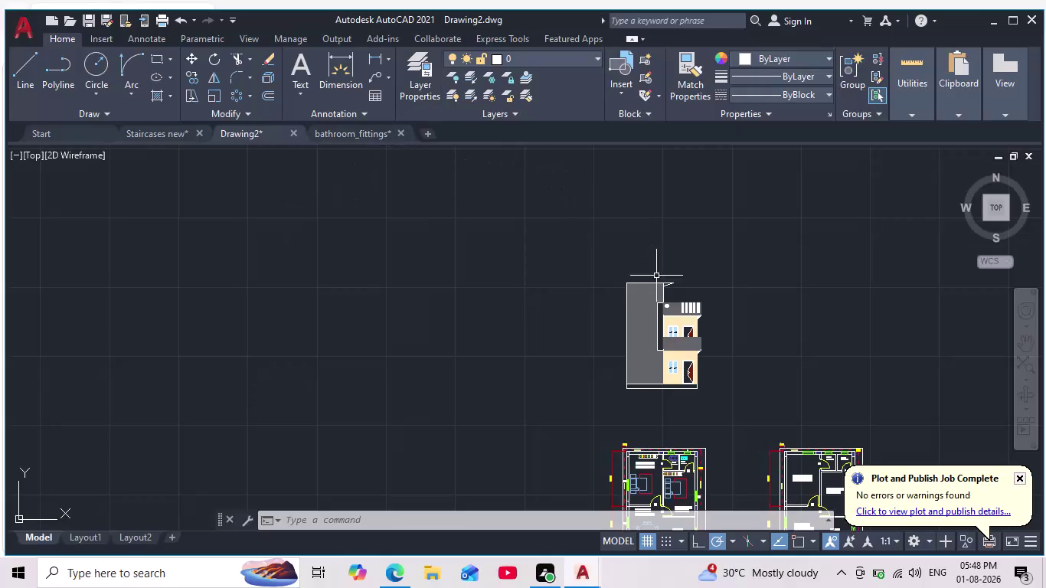
Centre the house elevation and start a hatch with its colour set to ByLayer.
scroll(down, 3)
scroll(up, 3)
middle_drag(682, 339, 695, 346)
scroll(down, 3)
scroll(up, 3)
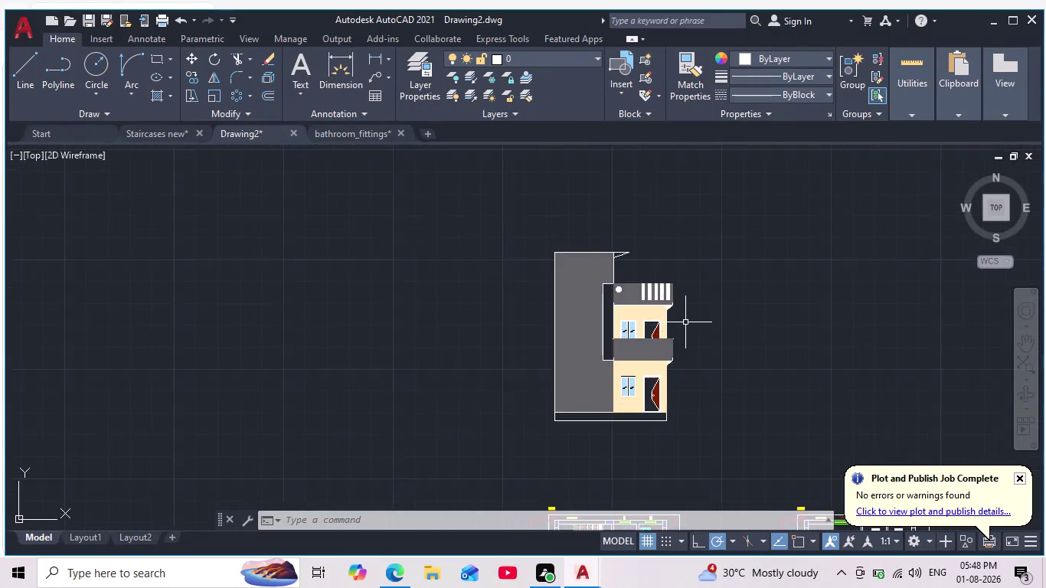
scroll(up, 3)
middle_drag(685, 321, 688, 313)
middle_drag(690, 313, 717, 310)
scroll(down, 3)
scroll(up, 3)
middle_drag(696, 301, 688, 304)
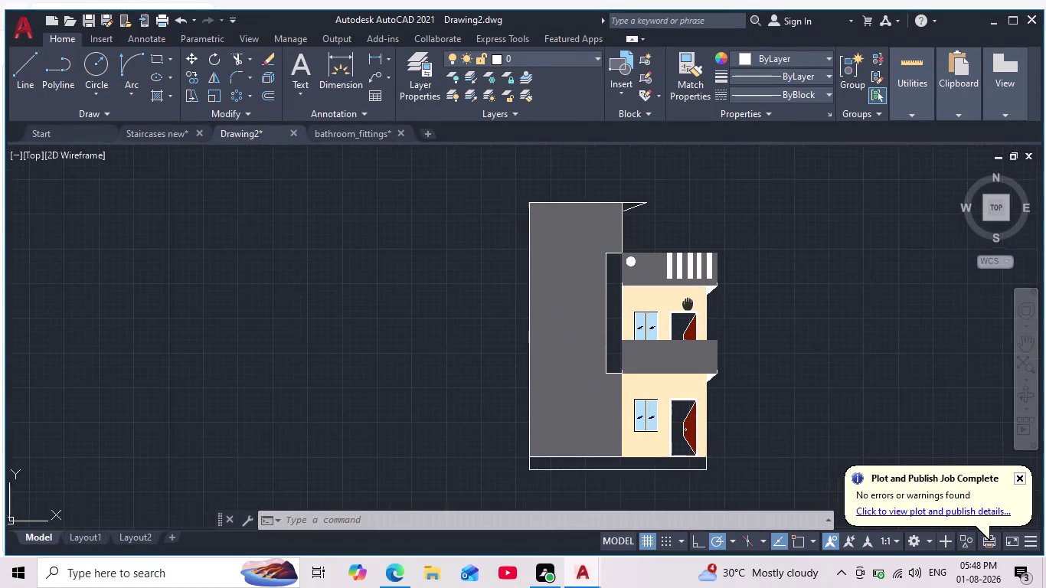
middle_drag(687, 303, 663, 316)
key(h)
key(Return)
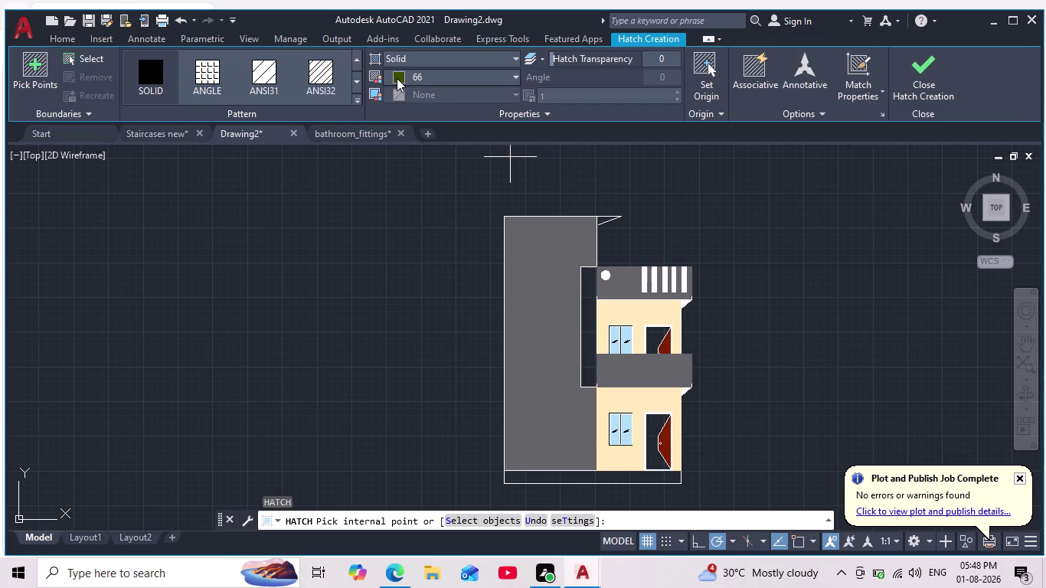
click(397, 77)
click(400, 99)
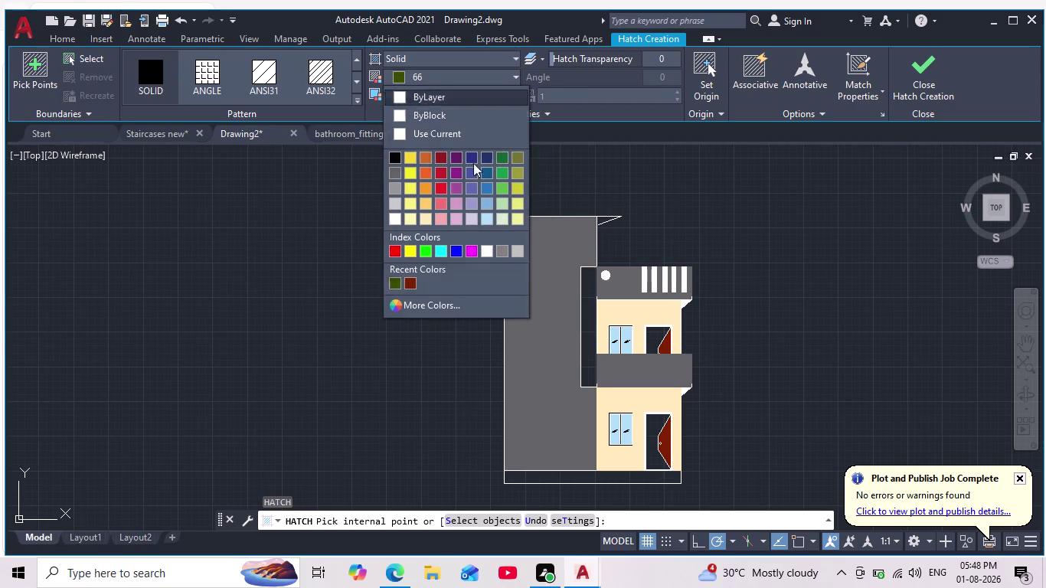
scroll(up, 3)
click(629, 233)
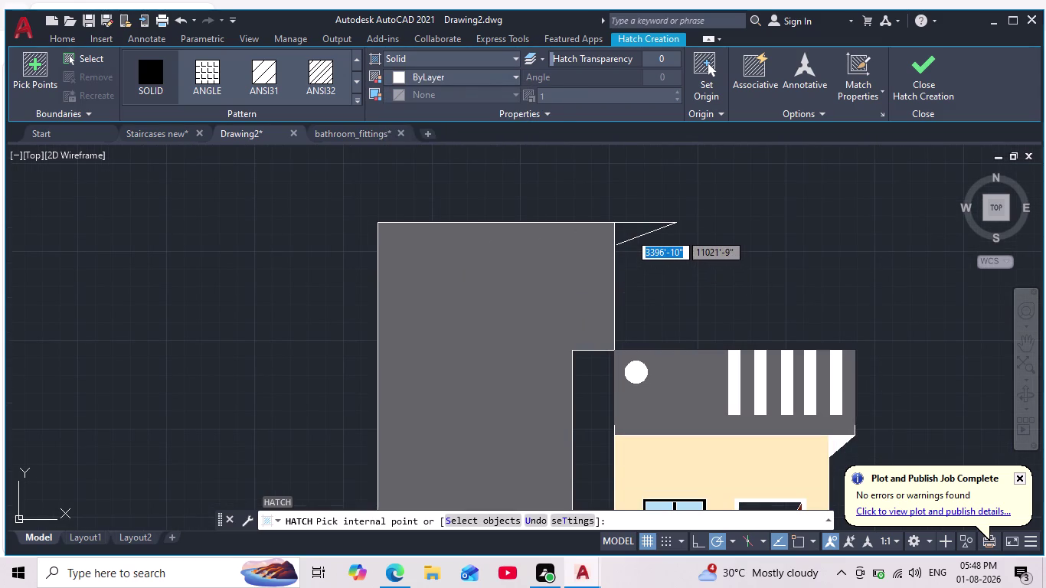
Try picking the wedge atop the wall, then dismiss the boundary error and cancel.
click(690, 166)
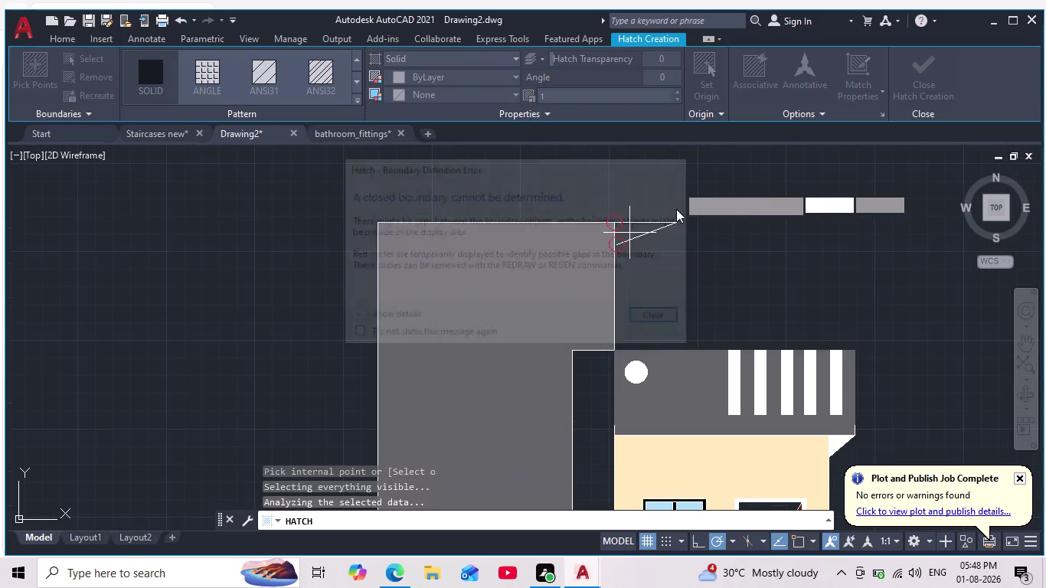
scroll(up, 3)
scroll(up, 3)
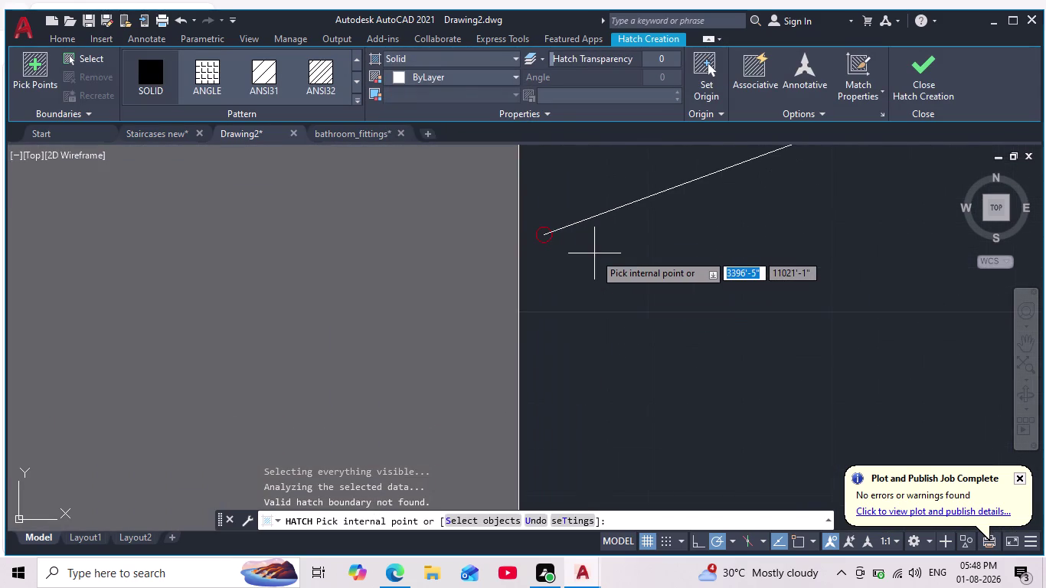
key(Escape)
key(Escape)
key(Escape)
key(Escape)
key(Return)
key(Escape)
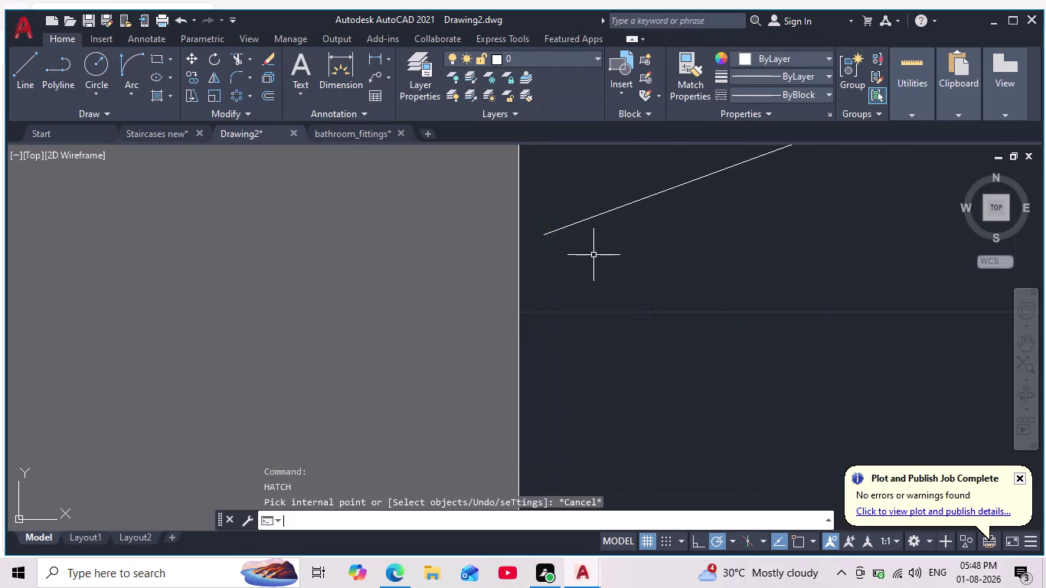
key(Escape)
key(Escape)
key(Escape)
Start EXTEND on the sloped line, then cancel it.
text(ex)
key(Return)
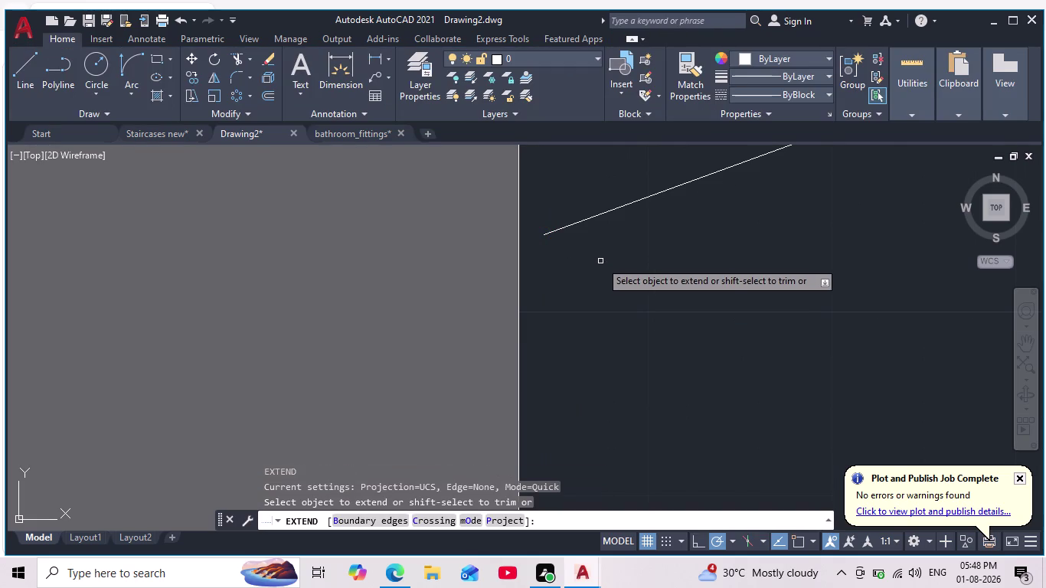
click(557, 231)
scroll(down, 3)
key(Escape)
key(Escape)
key(Escape)
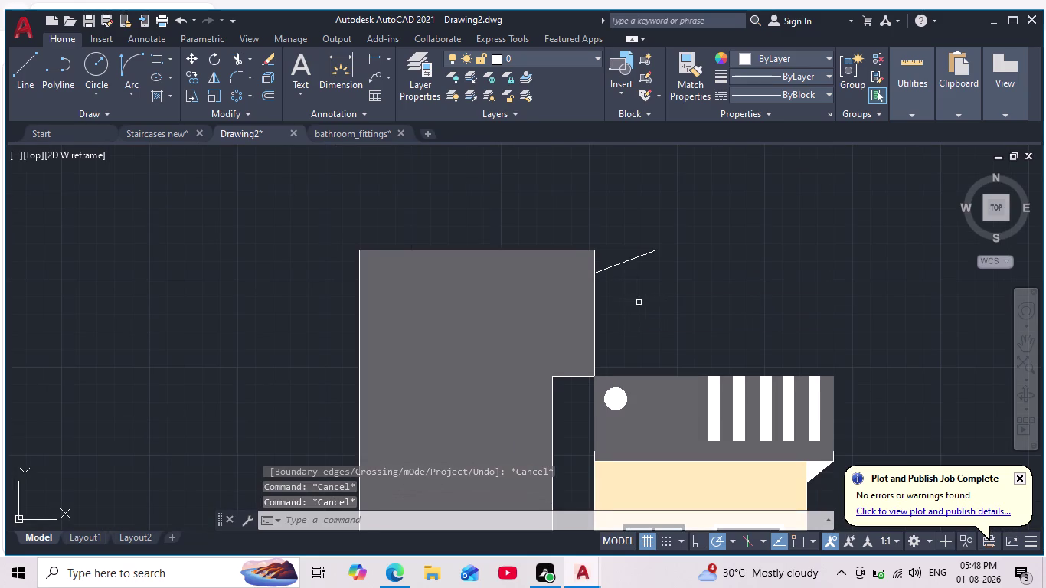
Rerun the hatch, fill the wedge white, and reframe the whole elevation.
middle_drag(651, 306, 663, 302)
key(Escape)
key(h)
key(Return)
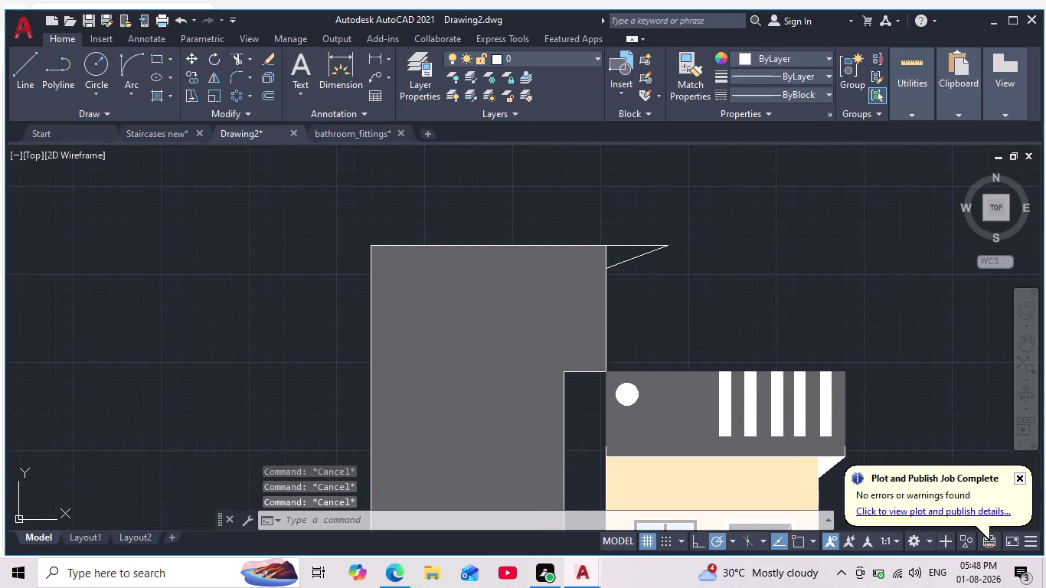
scroll(up, 3)
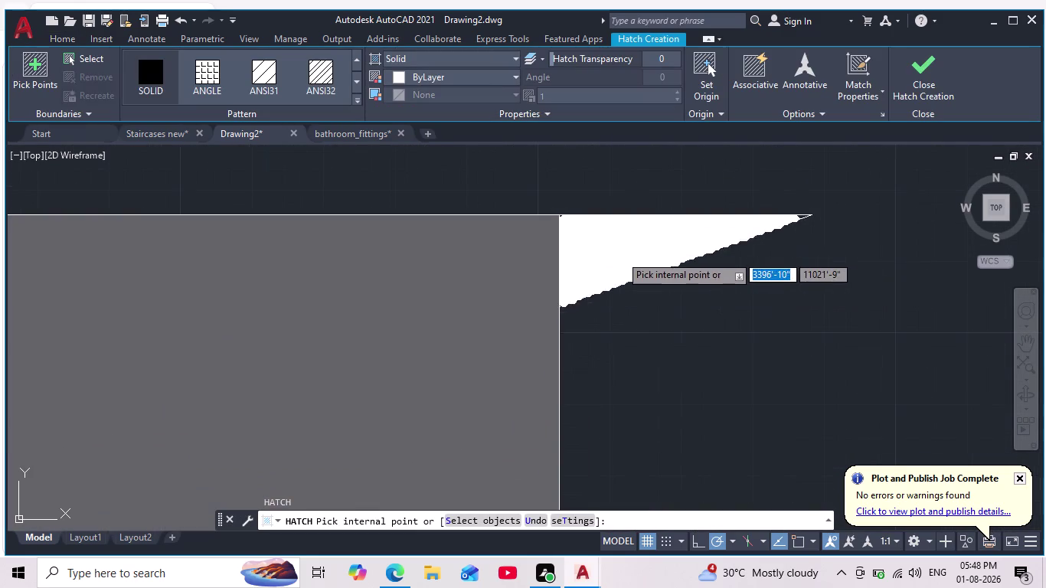
click(619, 255)
scroll(down, 3)
key(Escape)
scroll(down, 3)
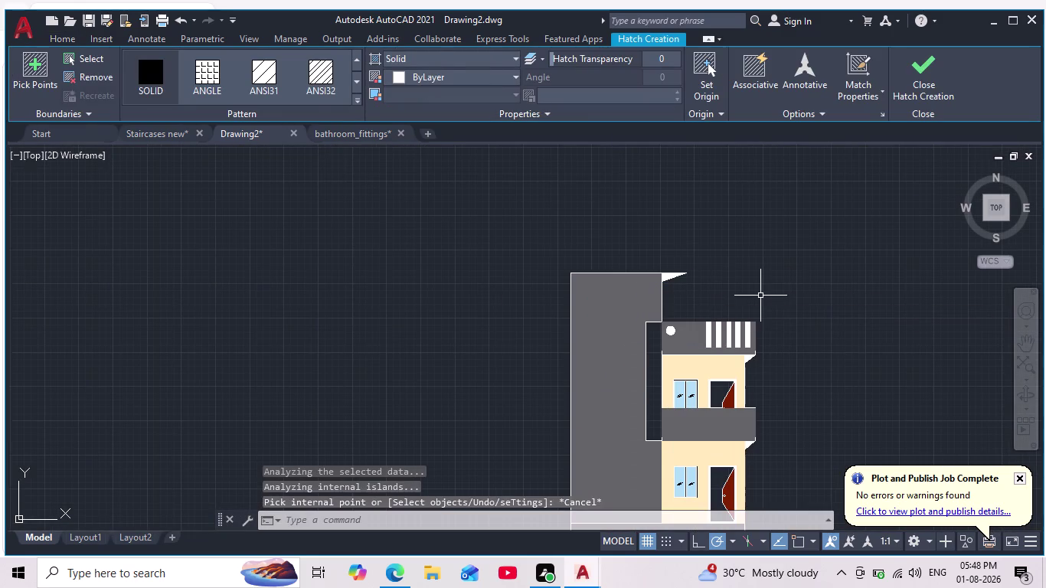
middle_drag(756, 290, 727, 265)
scroll(down, 3)
middle_drag(771, 284, 743, 266)
scroll(down, 3)
scroll(up, 3)
scroll(up, 3)
middle_drag(721, 270, 749, 370)
scroll(down, 3)
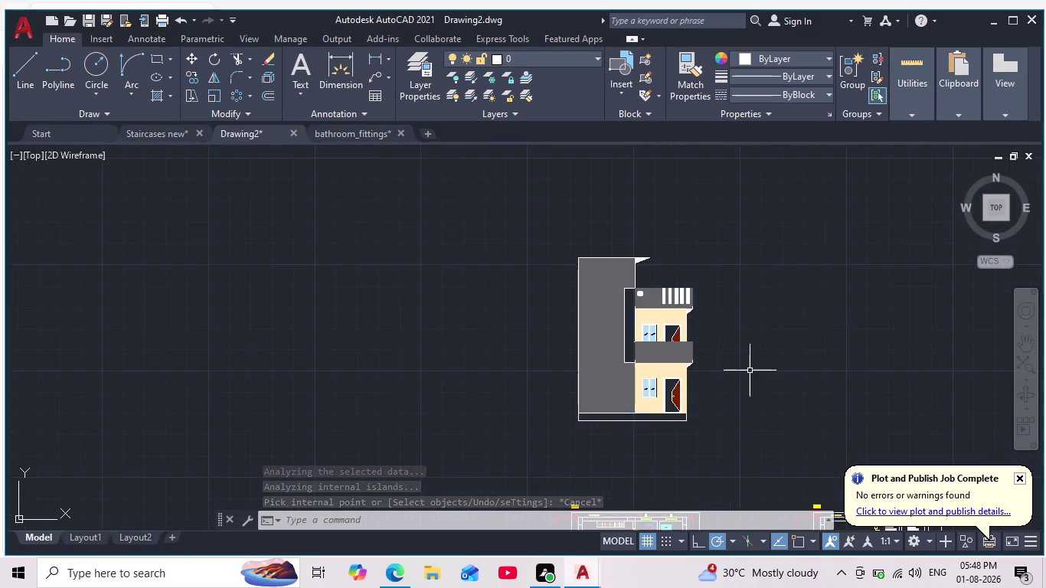
scroll(up, 3)
scroll(down, 3)
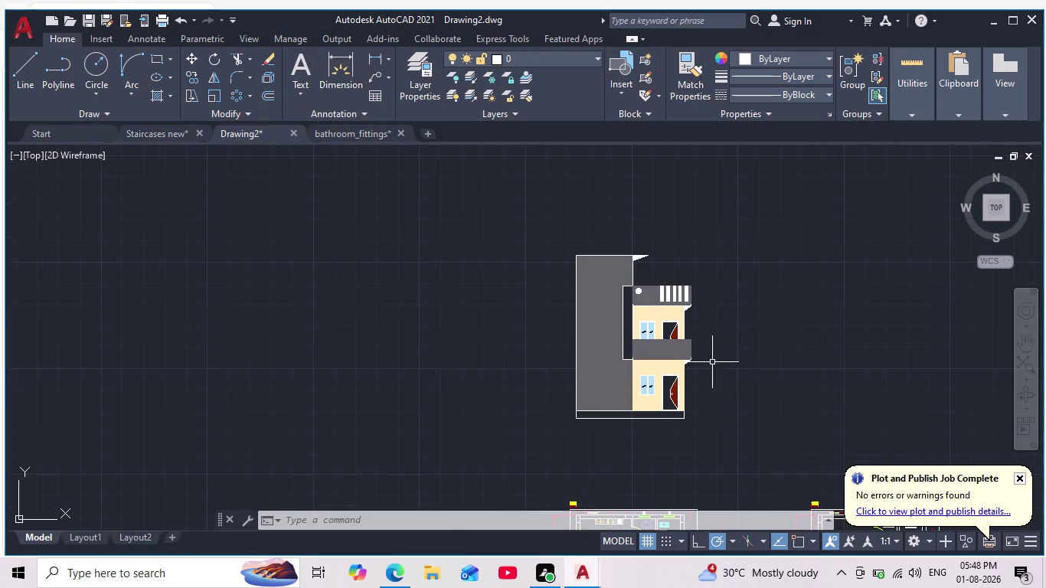
scroll(up, 3)
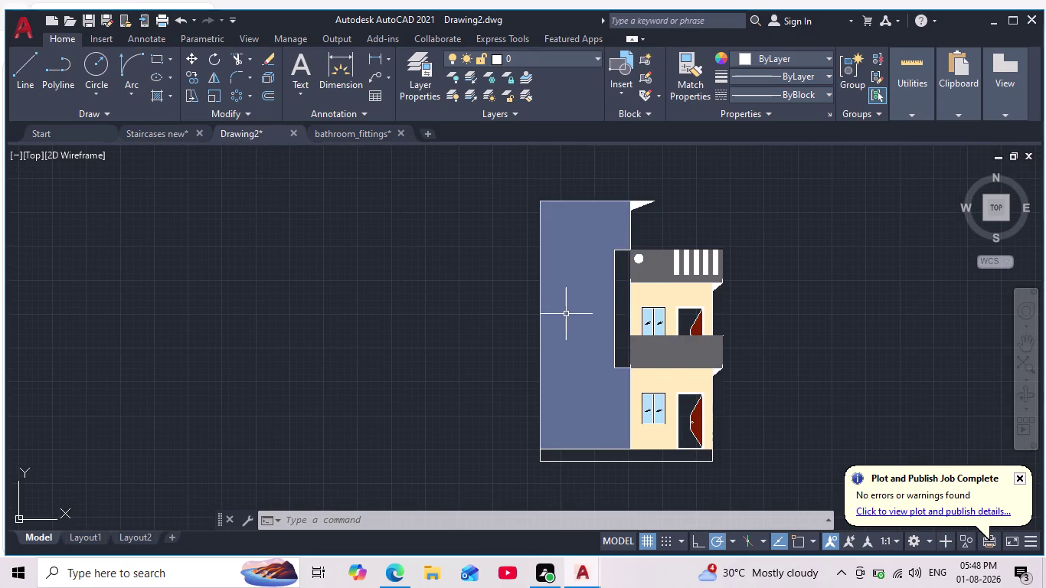
Delete the tall wall's grey hatch and place a bar rectangle's first corner inside it.
click(566, 314)
key(Delete)
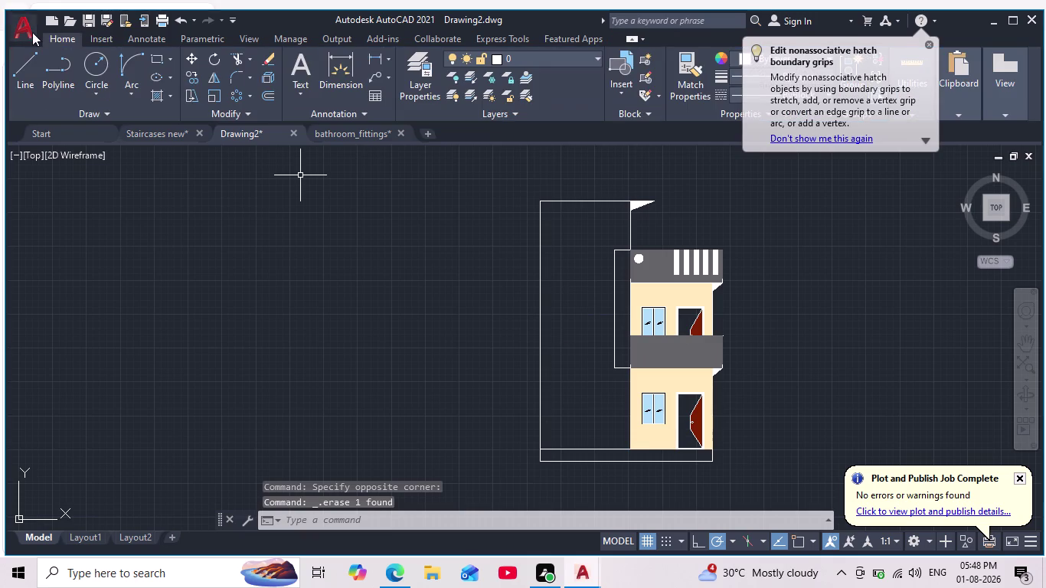
click(154, 61)
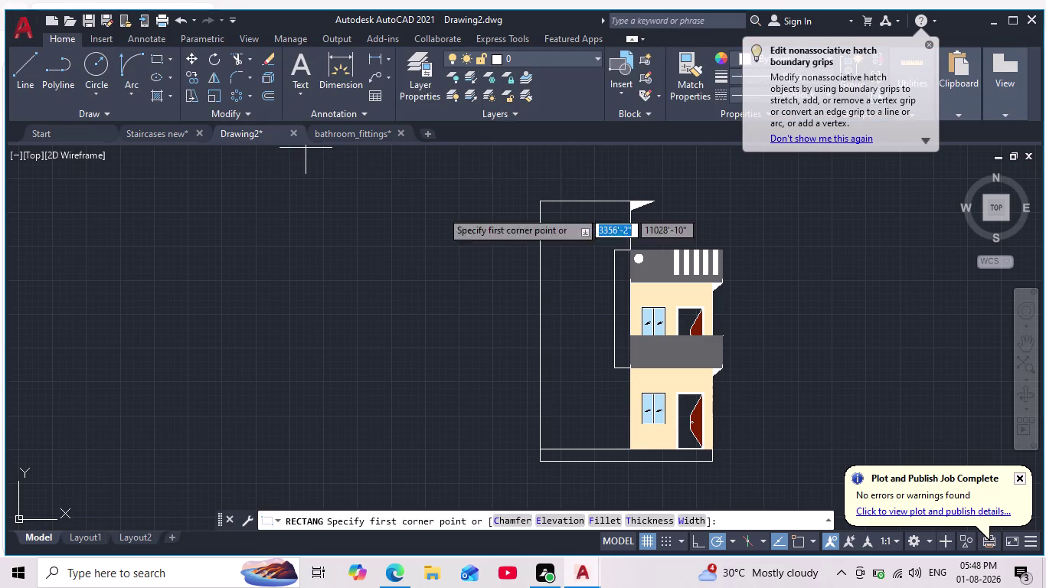
middle_drag(563, 342, 573, 306)
click(565, 223)
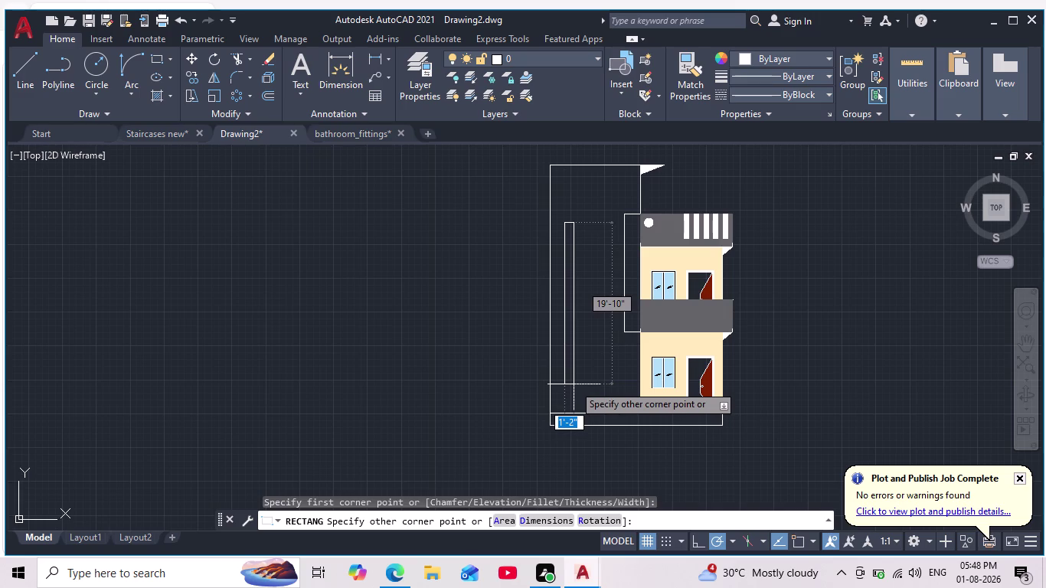
click(574, 384)
scroll(up, 3)
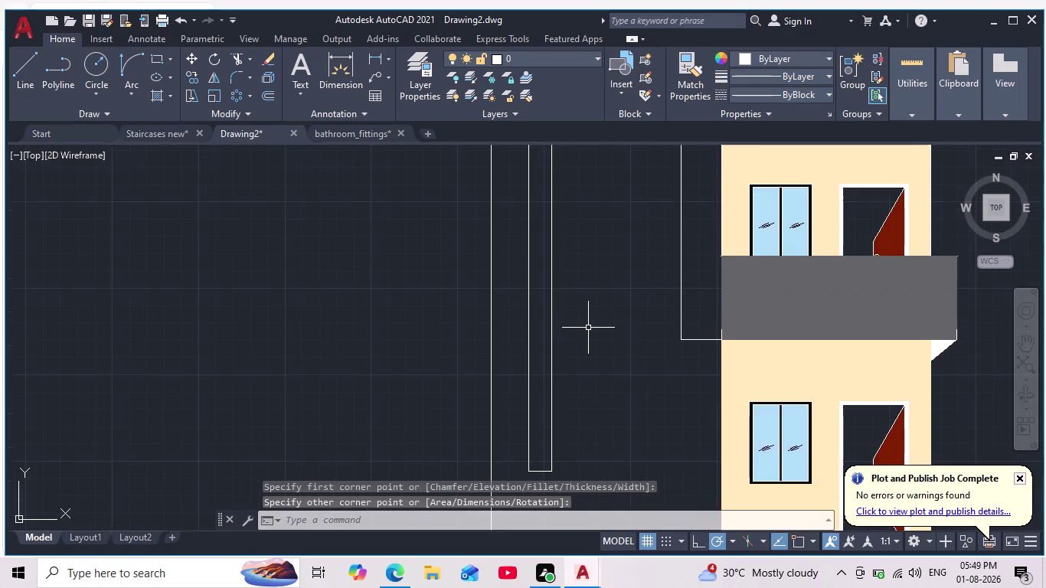
scroll(down, 3)
middle_drag(598, 328, 552, 303)
drag(557, 266, 553, 279)
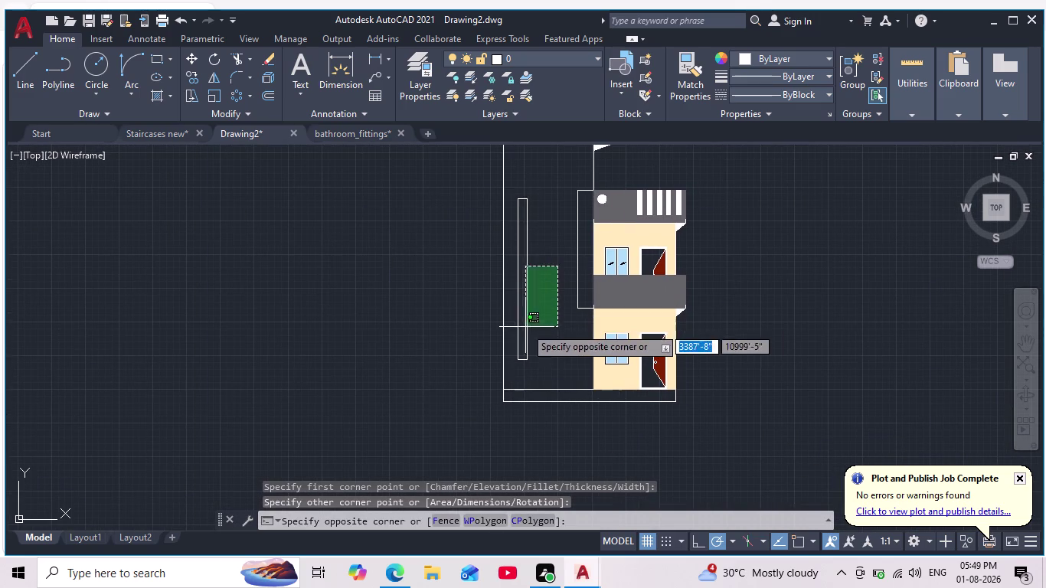
click(520, 335)
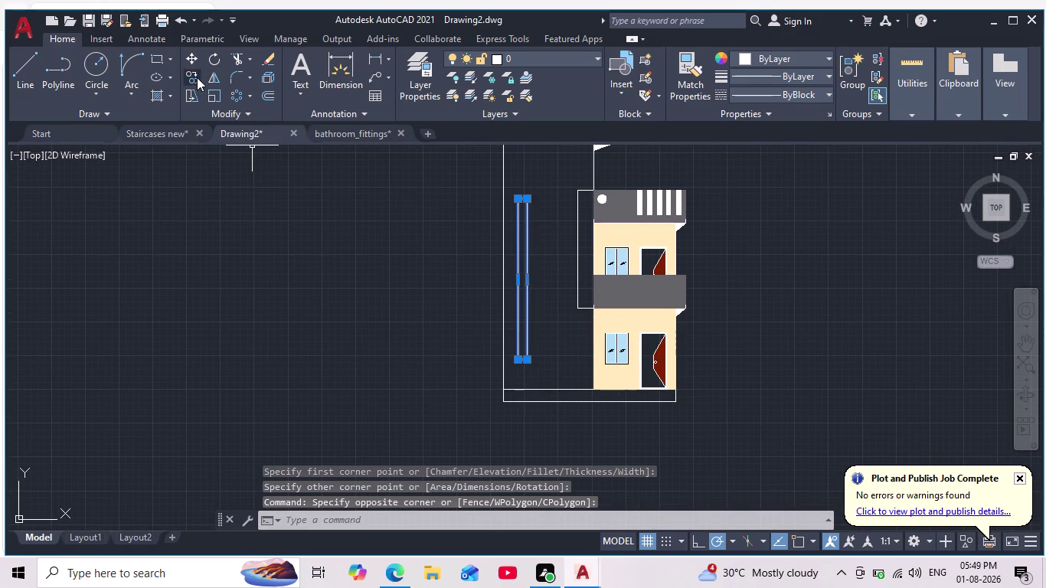
click(197, 77)
click(525, 322)
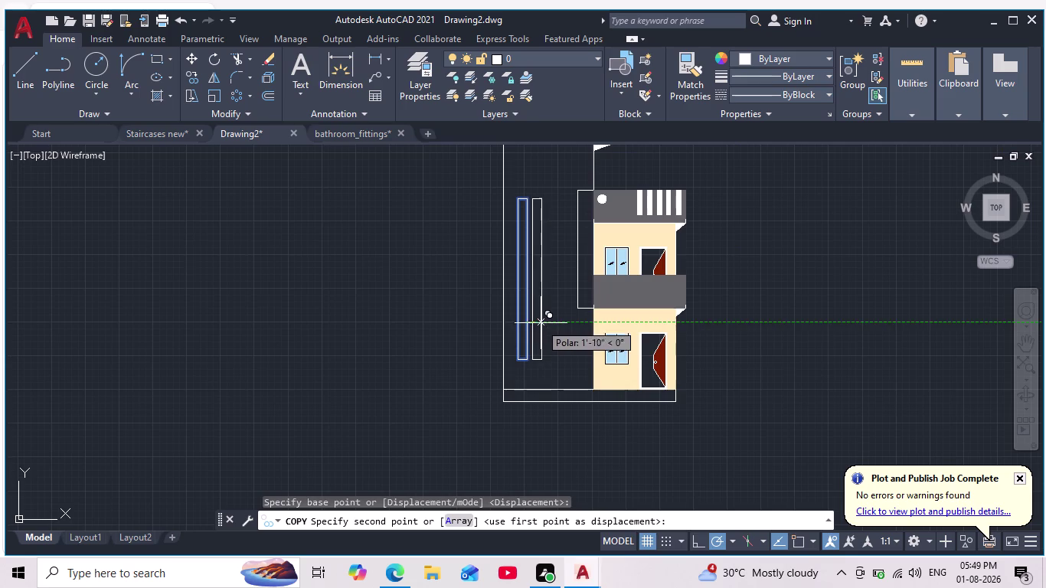
click(698, 540)
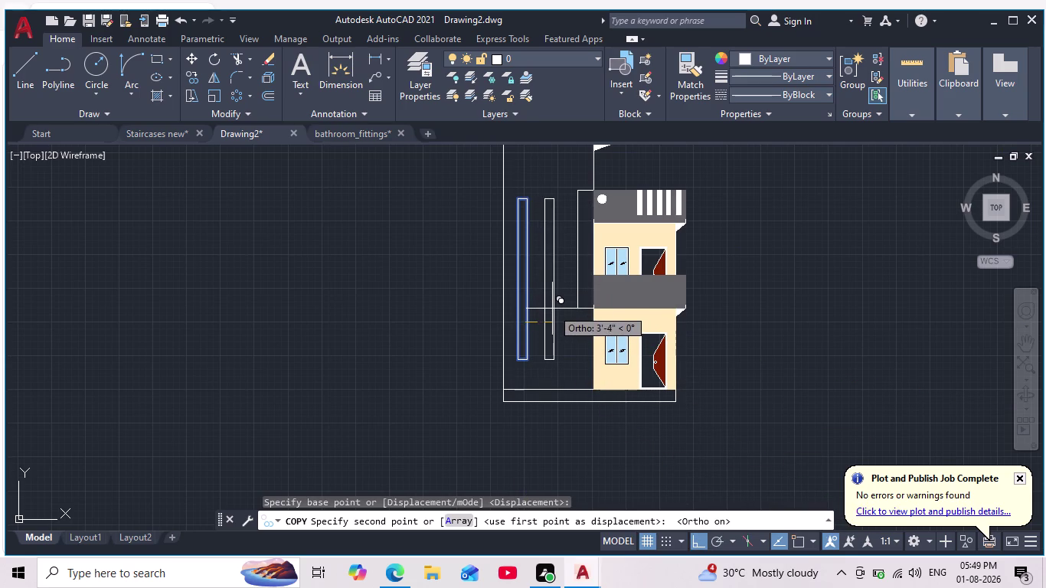
click(552, 309)
scroll(down, 3)
scroll(up, 3)
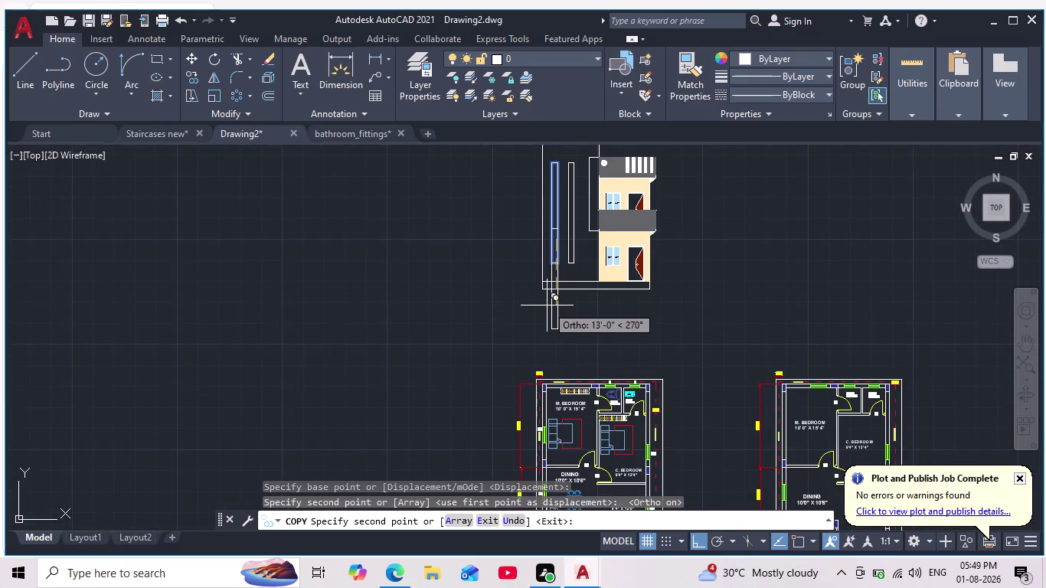
key(Escape)
middle_drag(546, 306, 547, 353)
scroll(down, 3)
scroll(up, 3)
scroll(up, 3)
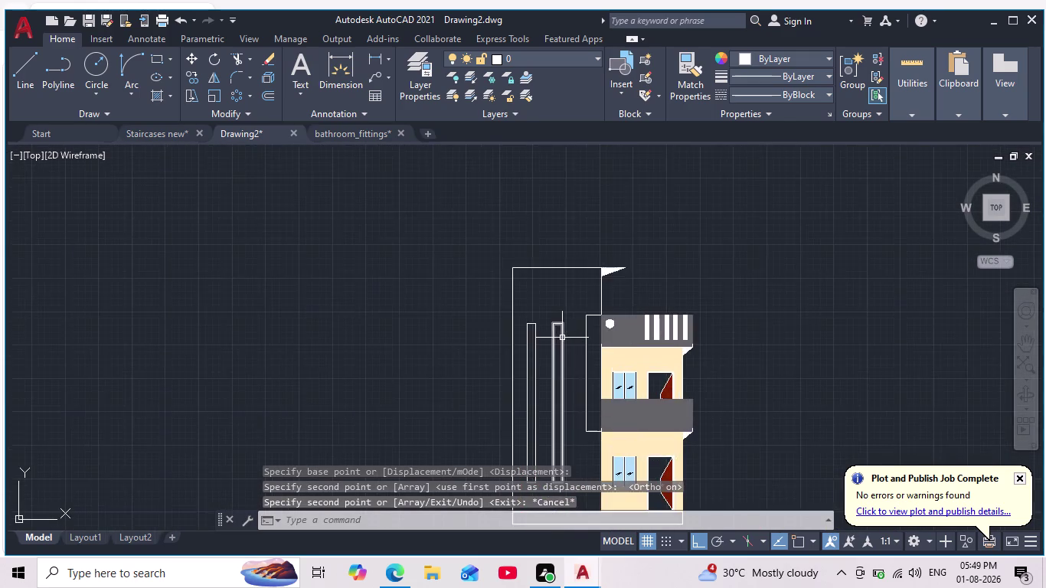
scroll(down, 3)
middle_drag(564, 309, 559, 288)
middle_drag(556, 397, 552, 350)
scroll(down, 3)
scroll(up, 3)
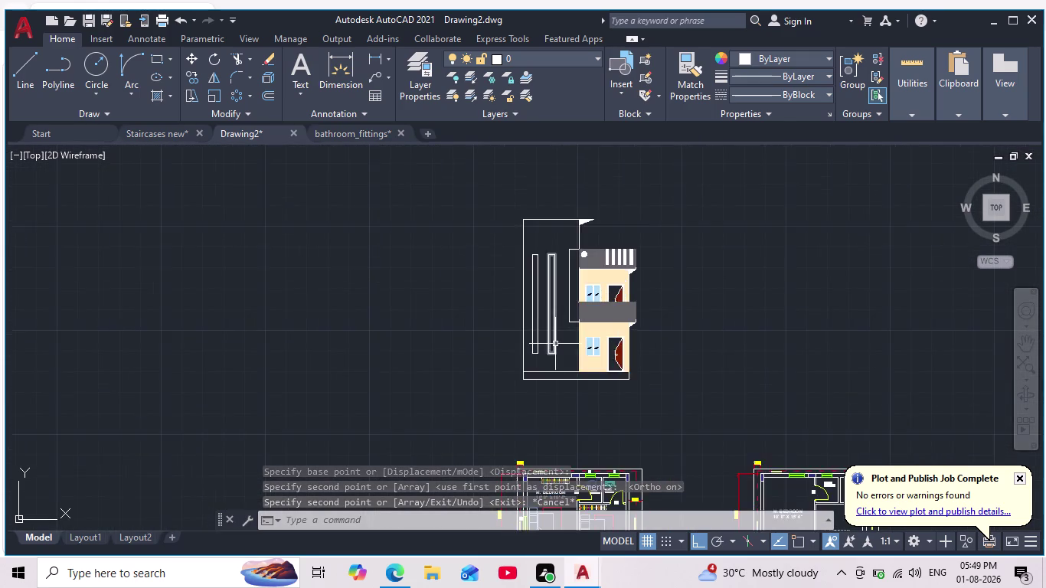
scroll(up, 3)
scroll(down, 3)
scroll(up, 3)
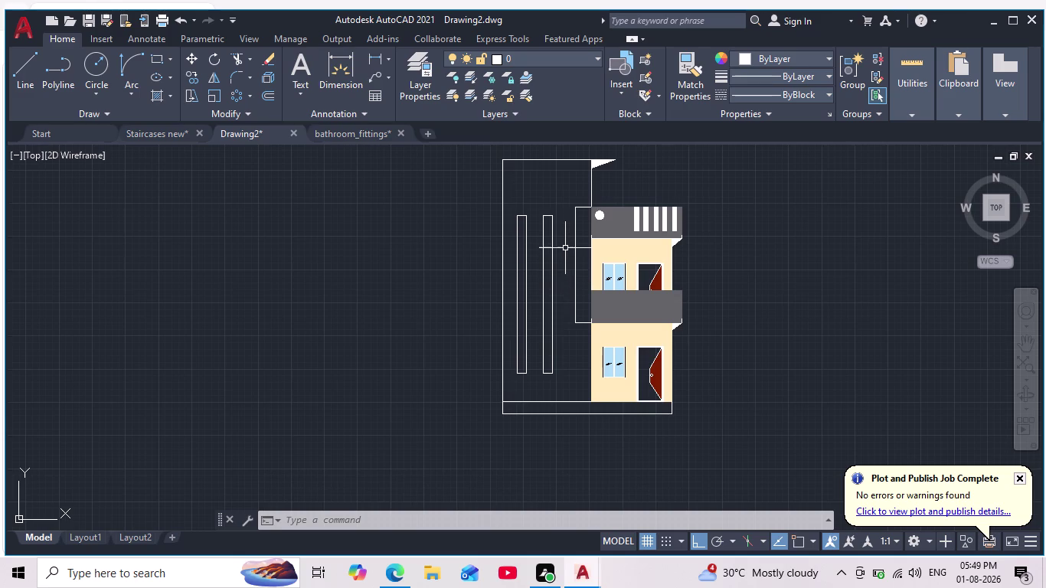
scroll(down, 3)
scroll(up, 3)
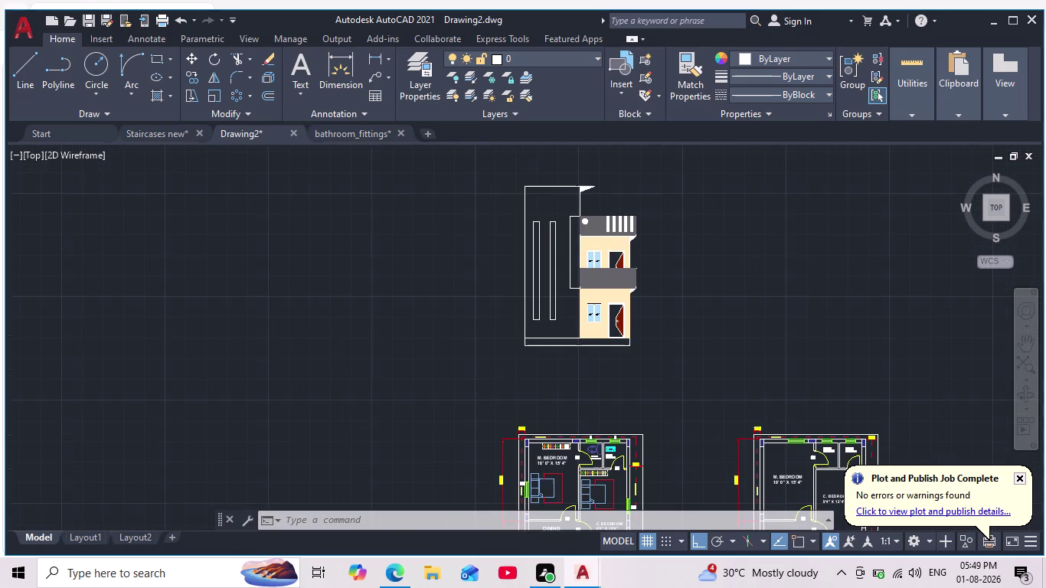
scroll(down, 3)
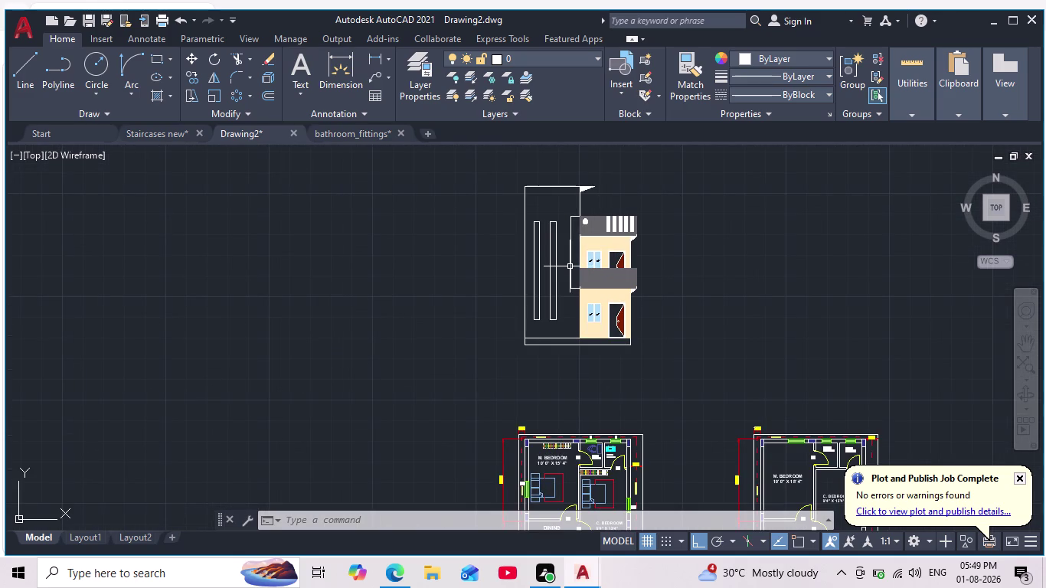
middle_drag(569, 266, 568, 285)
scroll(down, 3)
scroll(up, 3)
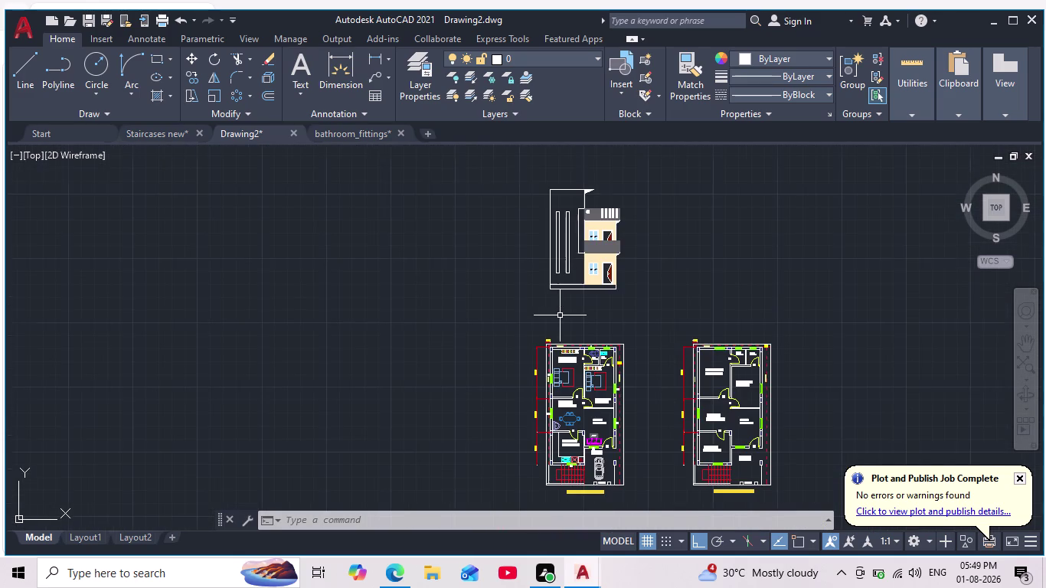
scroll(up, 3)
middle_drag(557, 312, 511, 405)
scroll(up, 3)
scroll(up, 3)
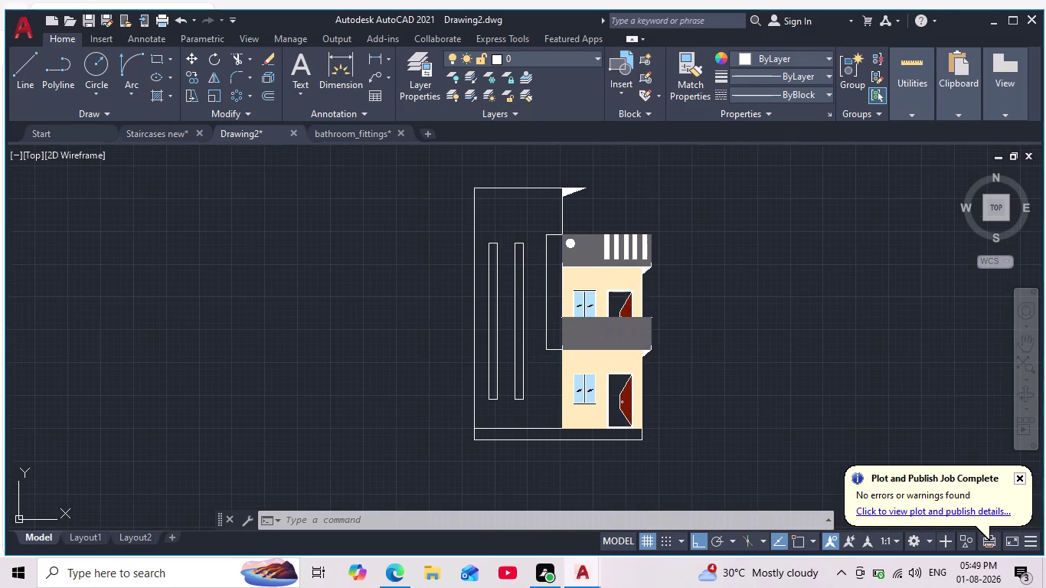
middle_drag(533, 336, 515, 370)
scroll(up, 3)
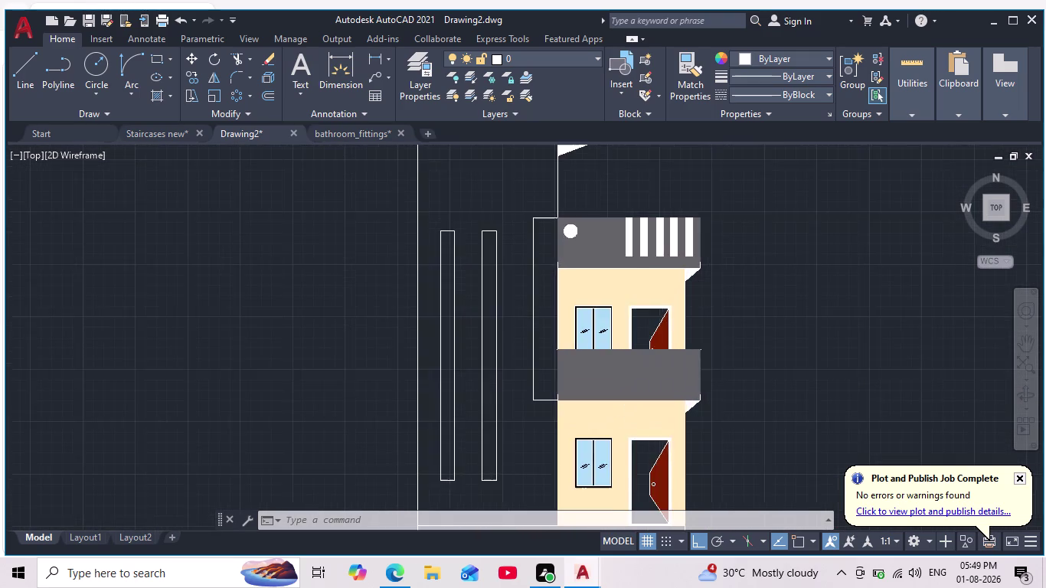
scroll(down, 3)
middle_drag(546, 315, 548, 371)
scroll(down, 3)
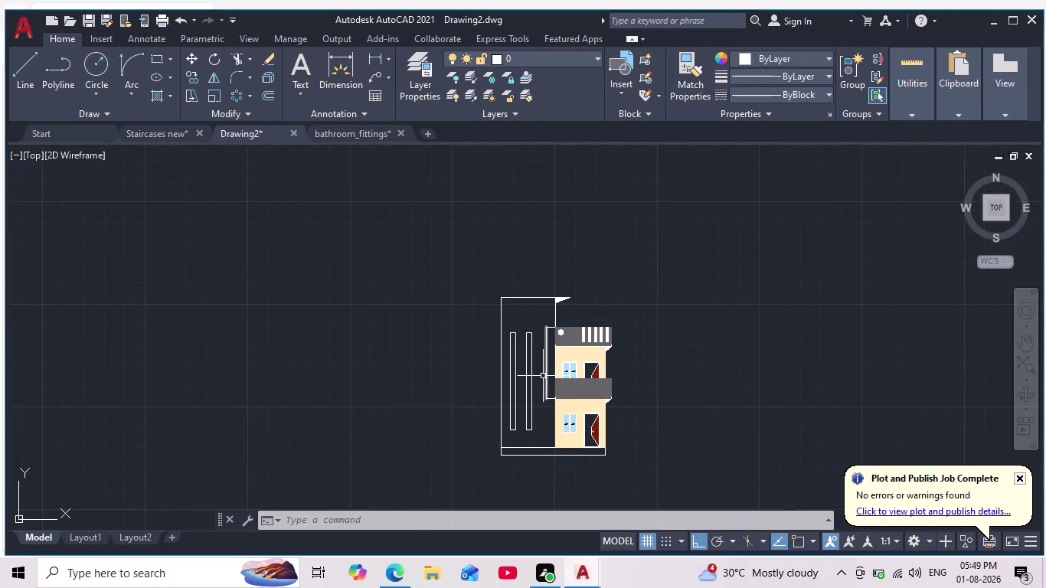
scroll(up, 3)
middle_drag(538, 329, 547, 305)
scroll(down, 3)
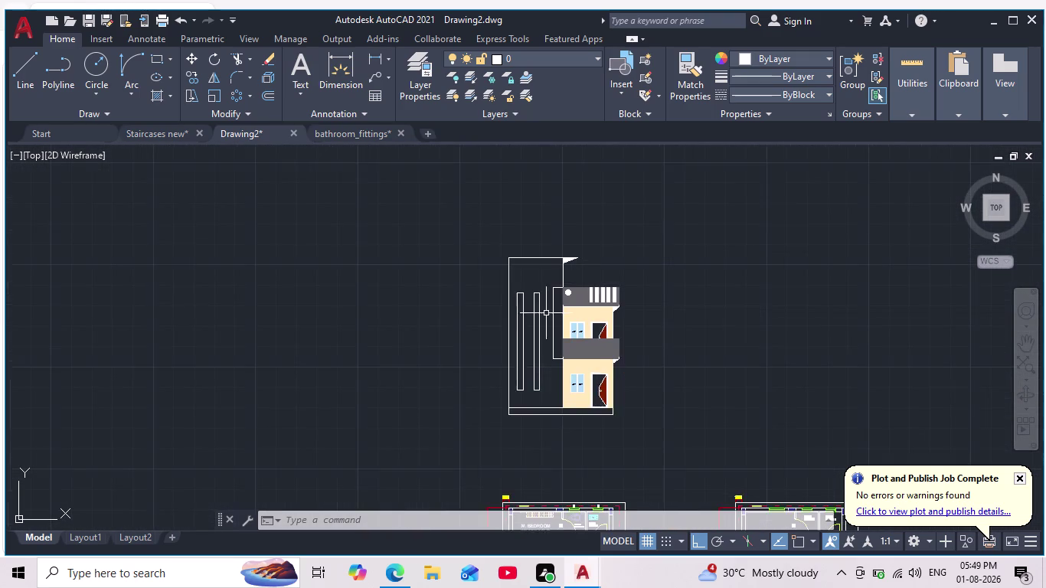
scroll(up, 3)
key(h)
Fill the left wall area with a dark grey solid hatch.
key(Return)
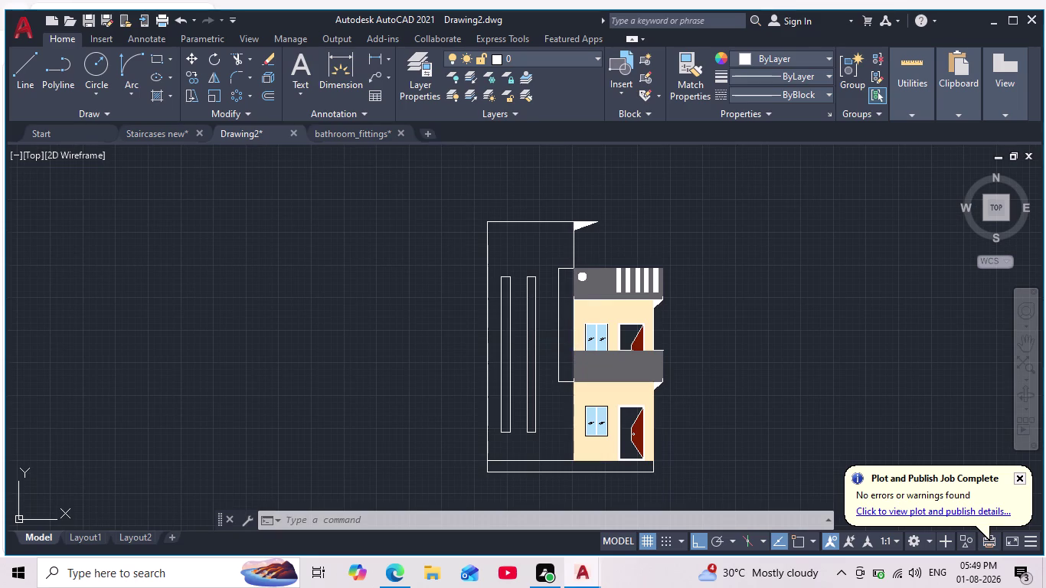
click(526, 250)
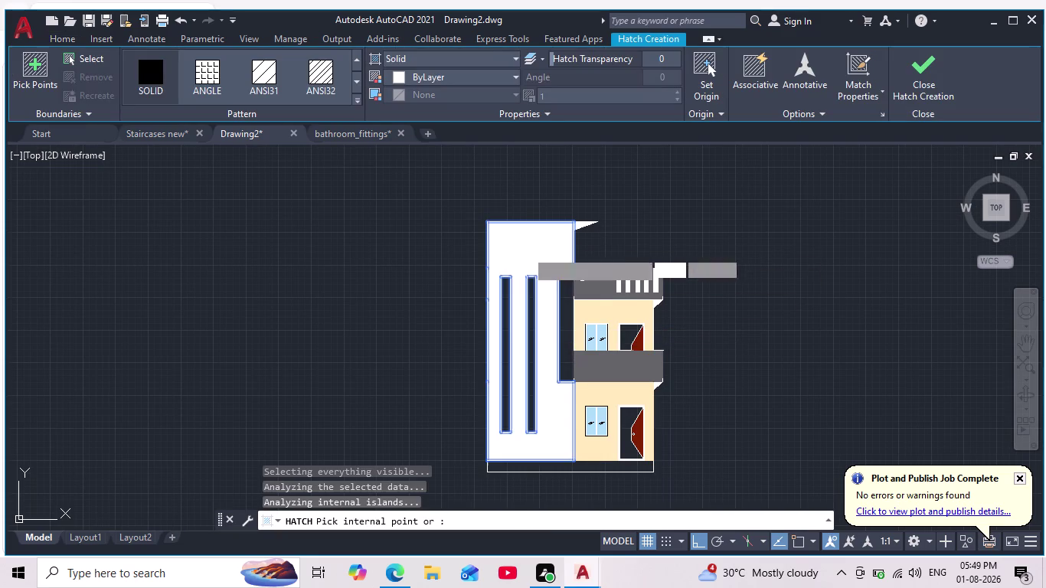
scroll(down, 3)
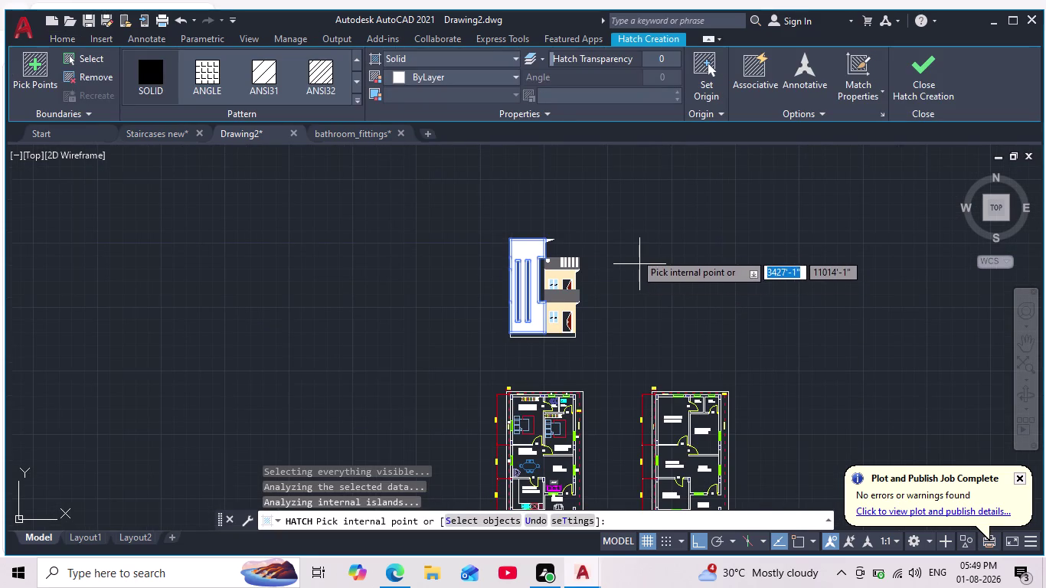
click(396, 77)
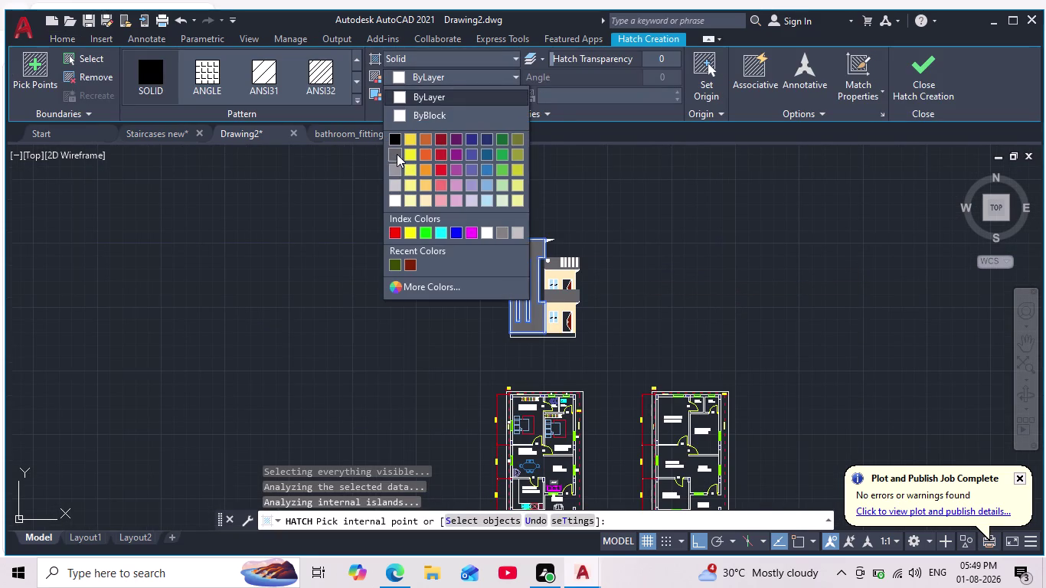
click(396, 154)
key(Escape)
scroll(down, 3)
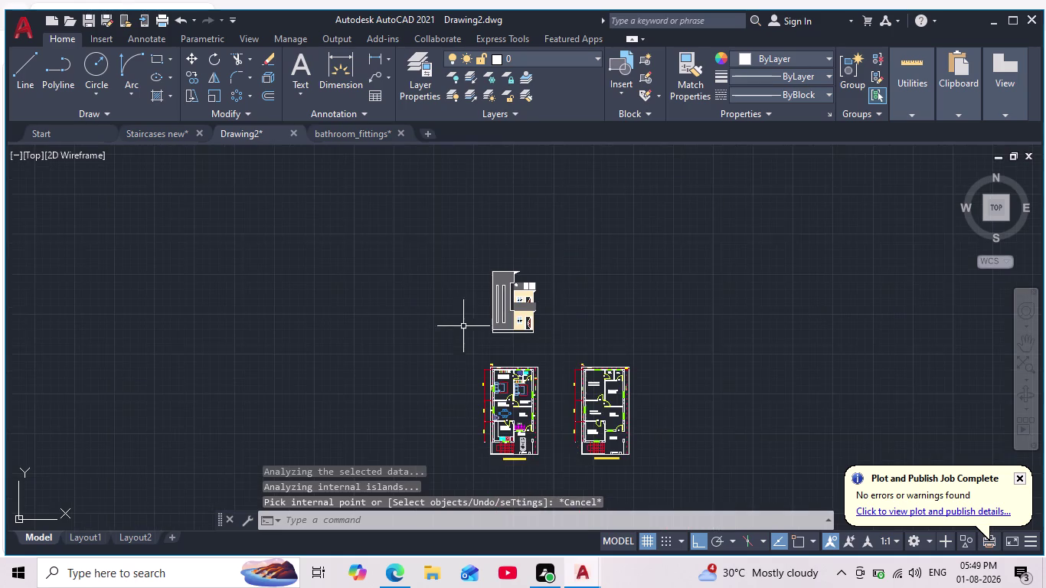
scroll(up, 3)
middle_drag(500, 302, 443, 345)
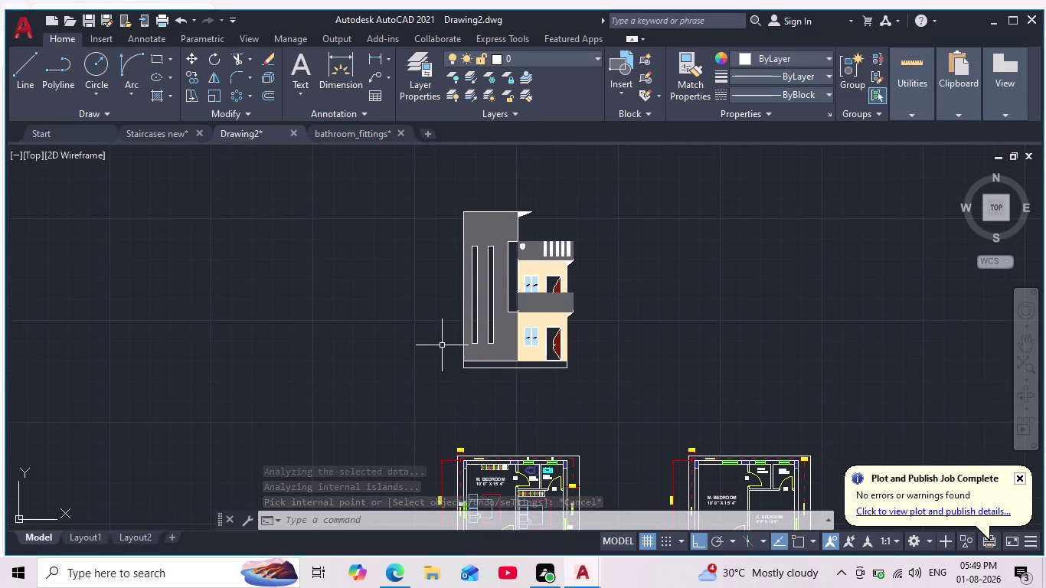
Start another hatch with a lighter grey colour, then exit and reframe the elevation.
key(Escape)
key(Escape)
key(h)
key(Return)
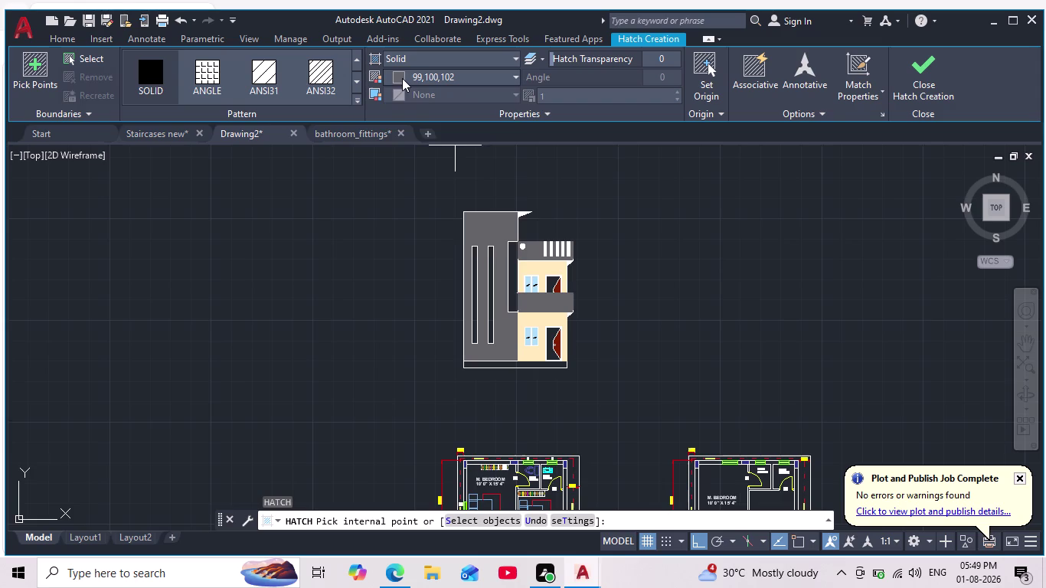
click(402, 78)
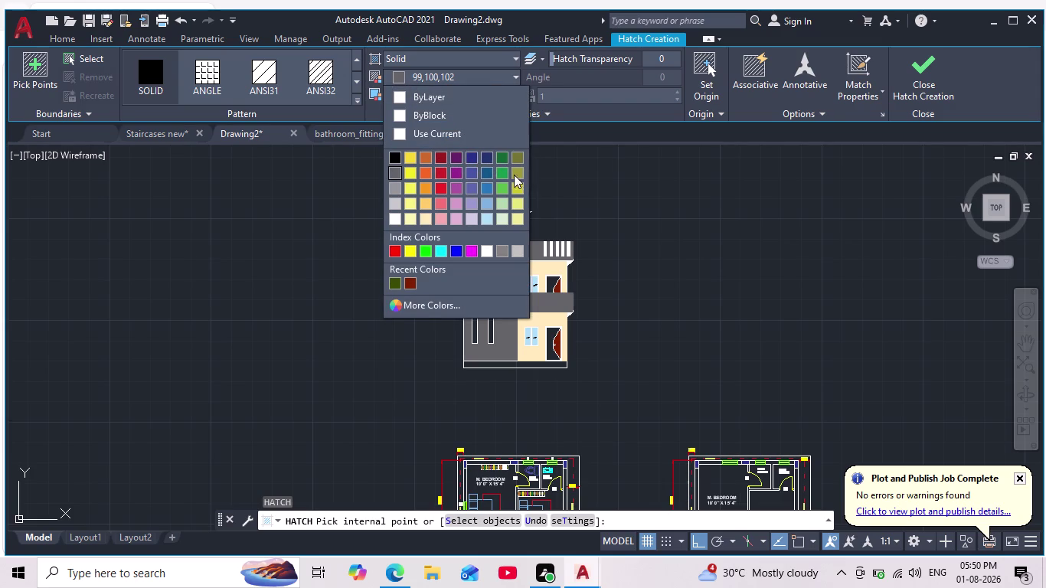
click(395, 193)
scroll(up, 3)
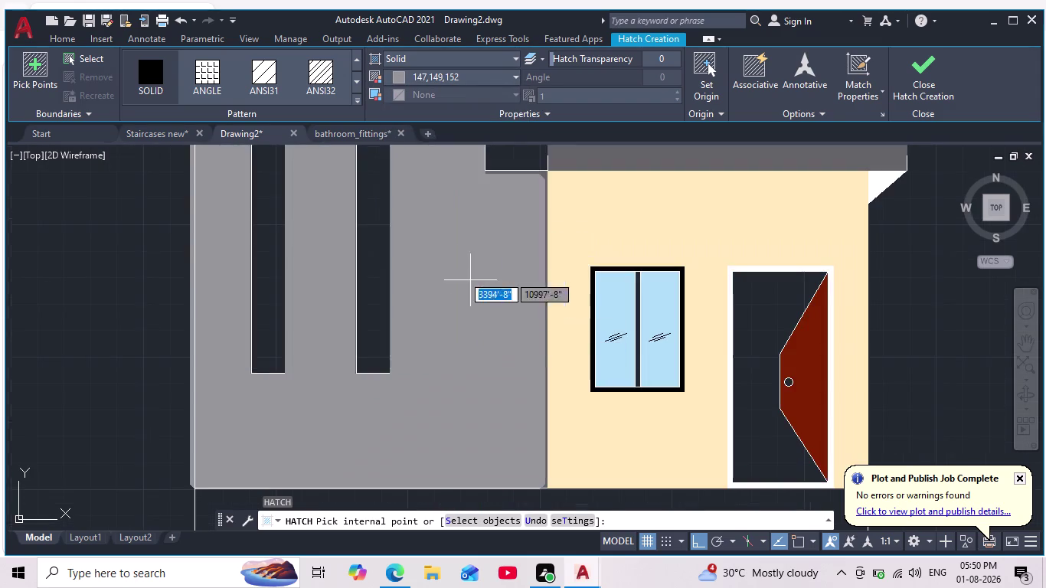
scroll(down, 3)
middle_drag(336, 252, 361, 312)
scroll(down, 3)
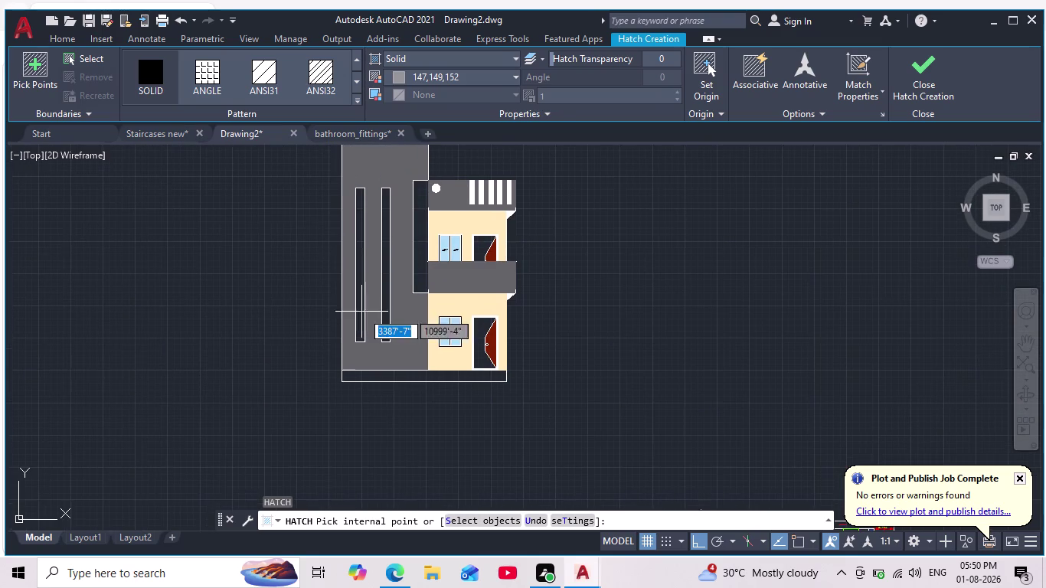
scroll(down, 3)
scroll(up, 3)
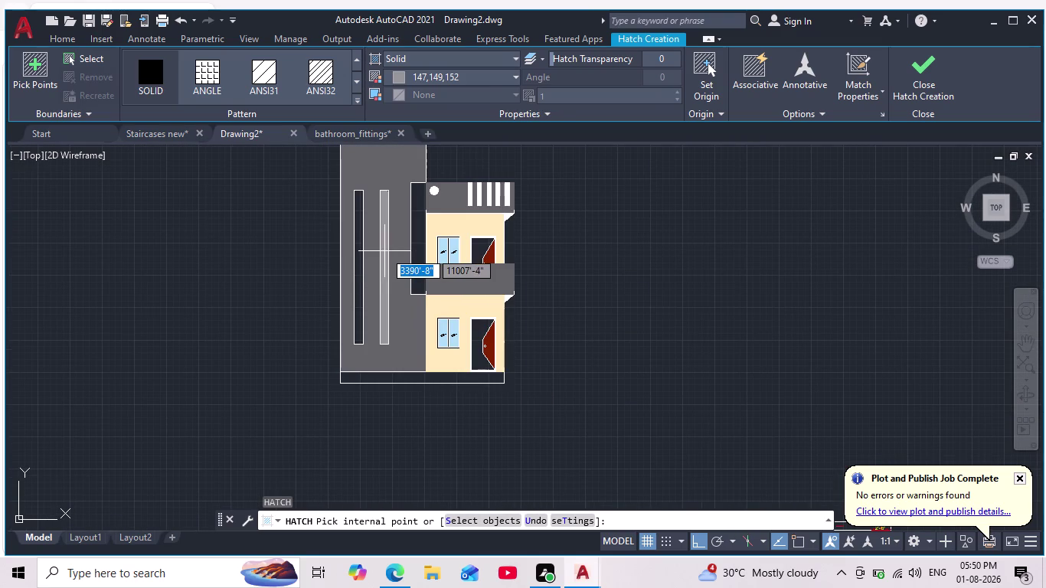
scroll(down, 3)
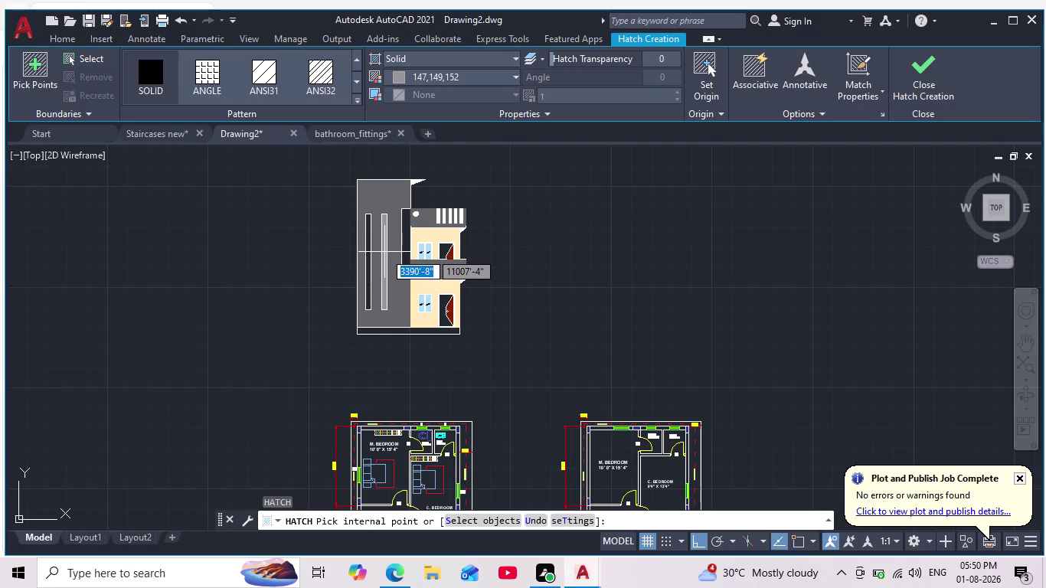
key(Escape)
middle_drag(287, 249, 305, 294)
scroll(down, 3)
scroll(up, 3)
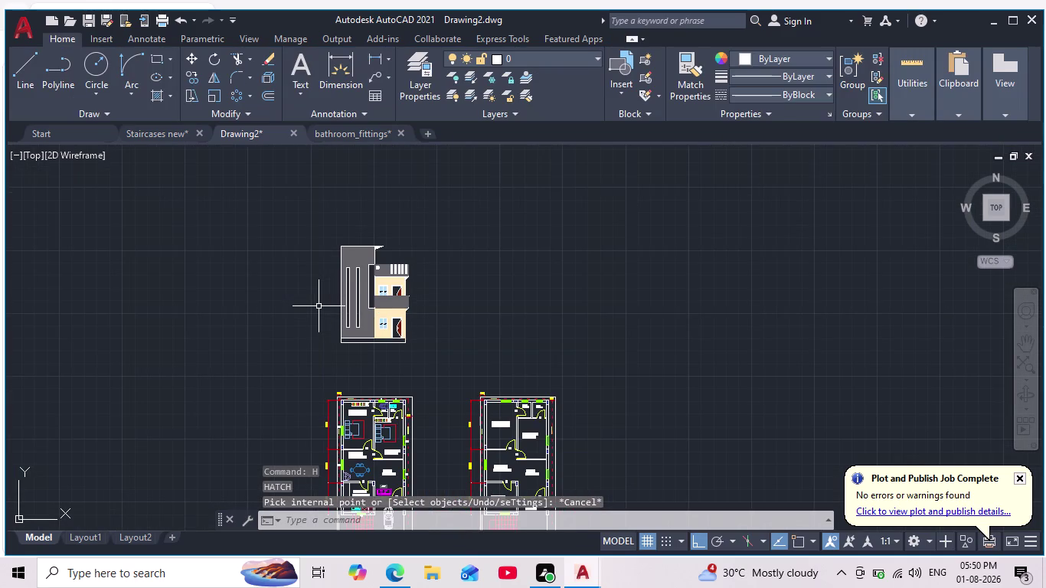
Delete the grey fill on the left wall.
middle_drag(319, 306, 361, 324)
scroll(up, 3)
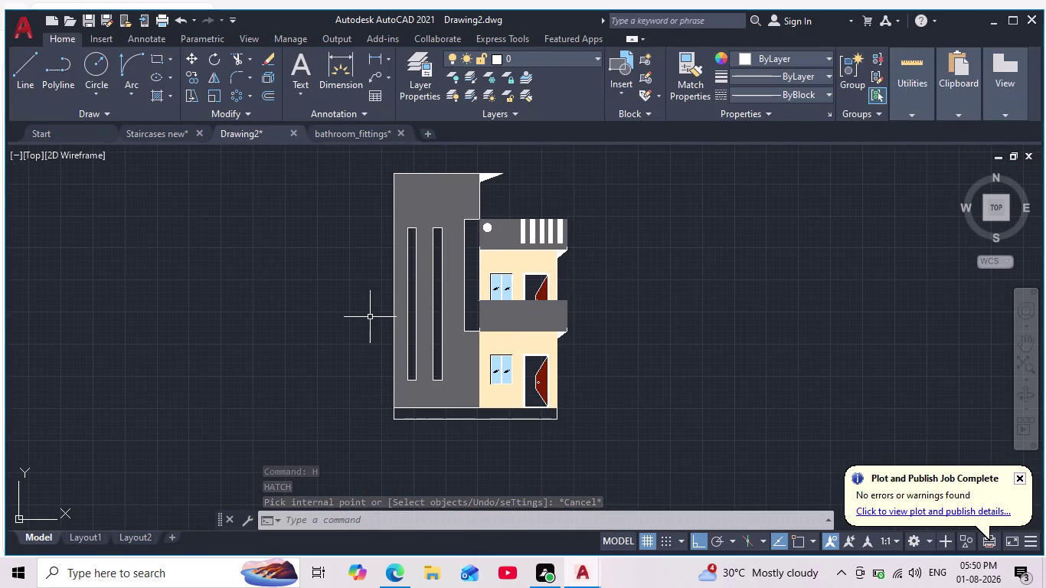
click(445, 206)
key(Delete)
scroll(up, 3)
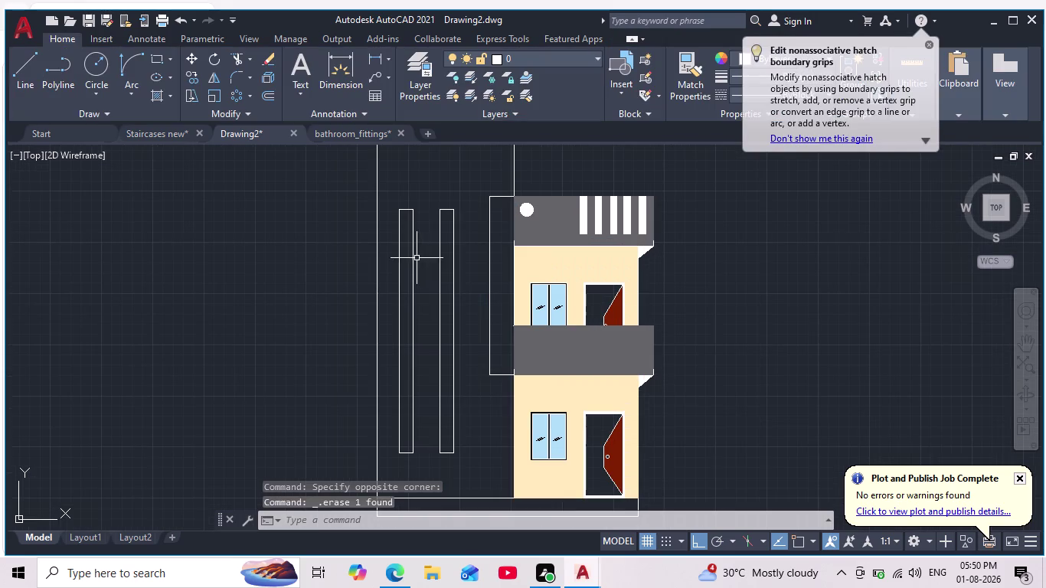
Move the left vertical bar higher on the wall.
click(425, 212)
click(391, 319)
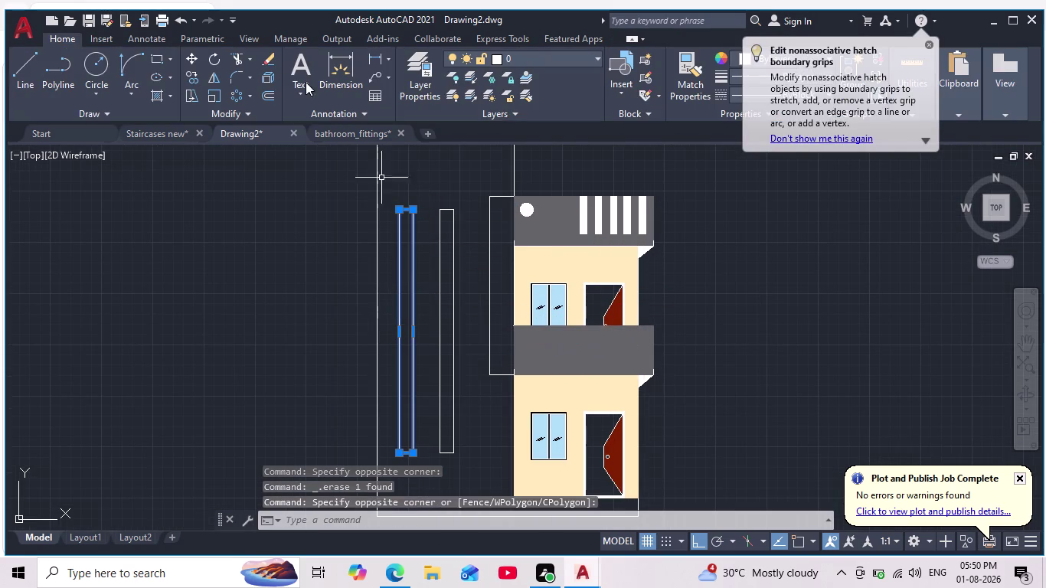
click(189, 59)
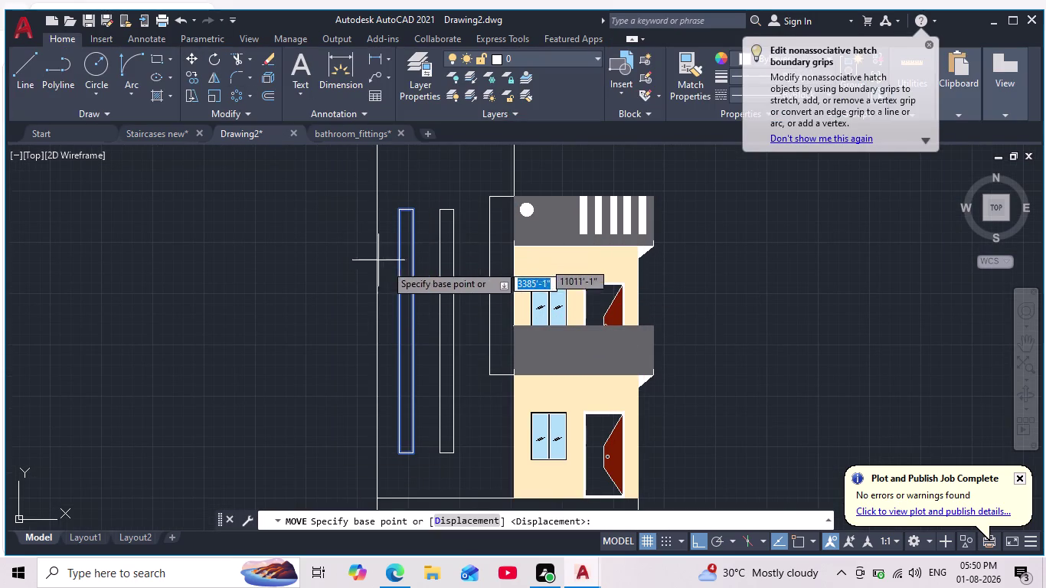
click(400, 276)
scroll(down, 3)
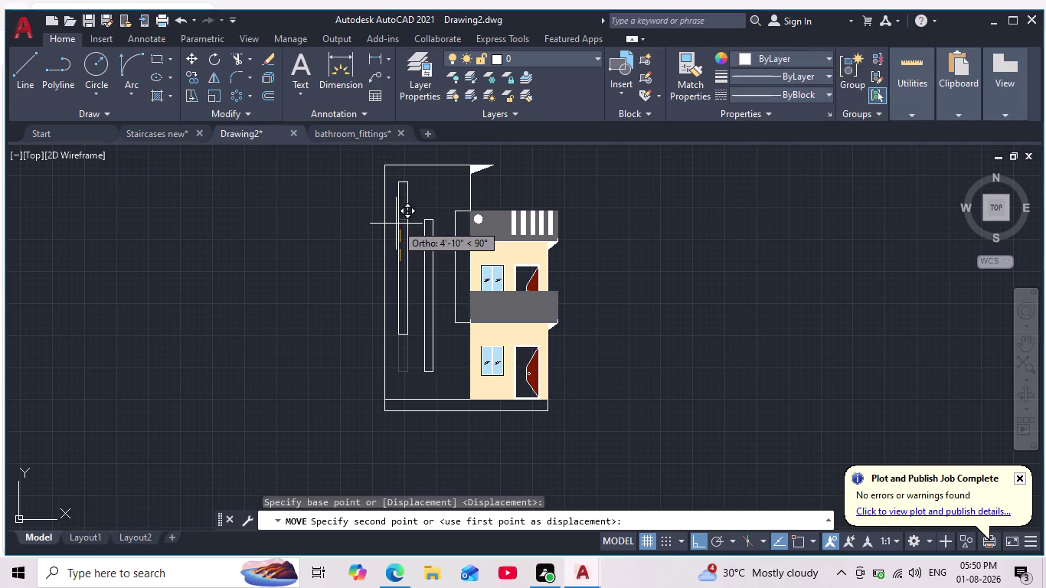
click(393, 229)
middle_drag(401, 258, 413, 232)
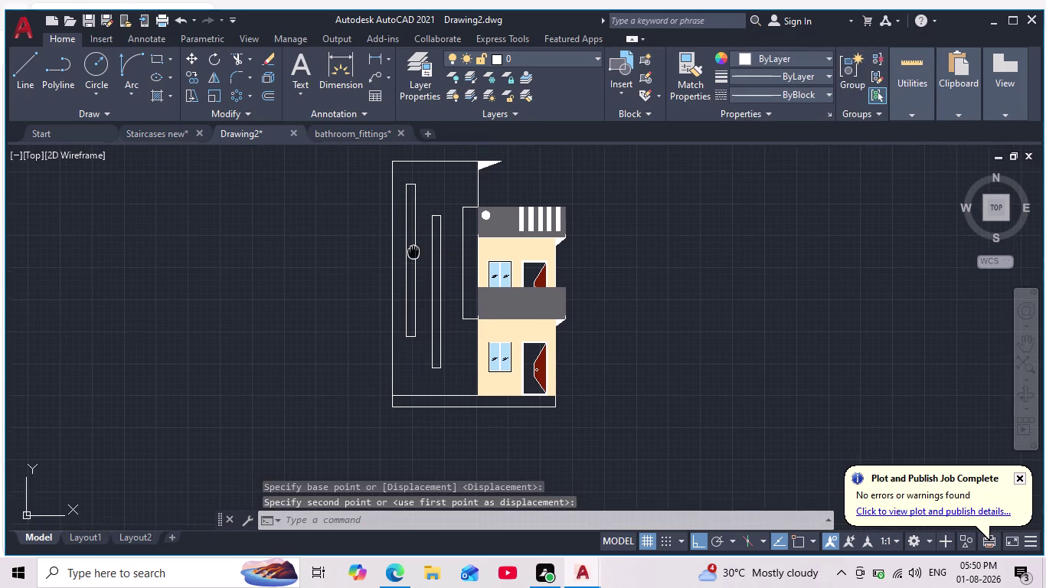
middle_drag(414, 232, 414, 225)
Begin moving the right vertical bar, then cancel and reframe the elevation.
click(444, 249)
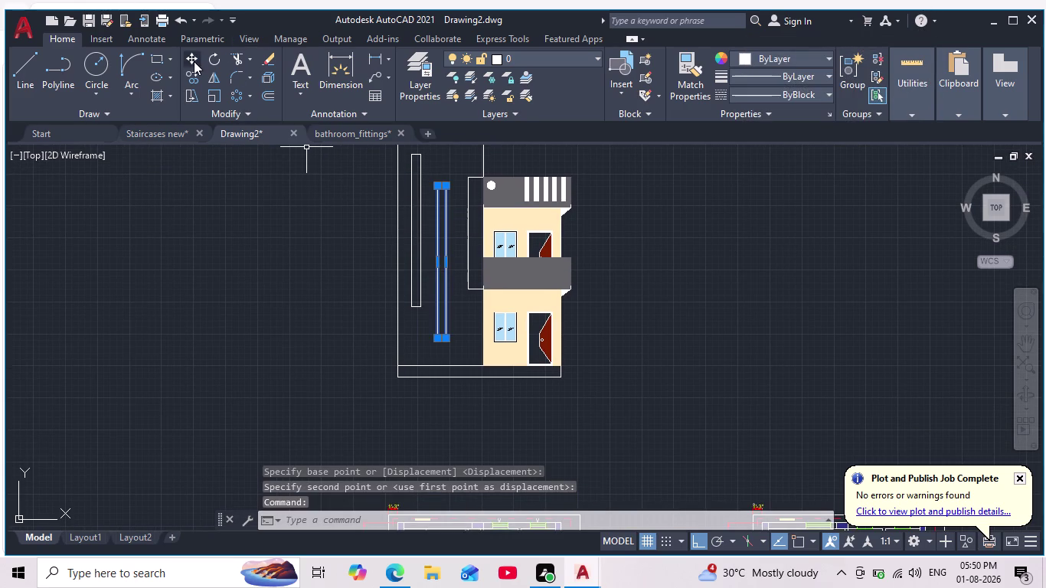
click(194, 61)
click(440, 261)
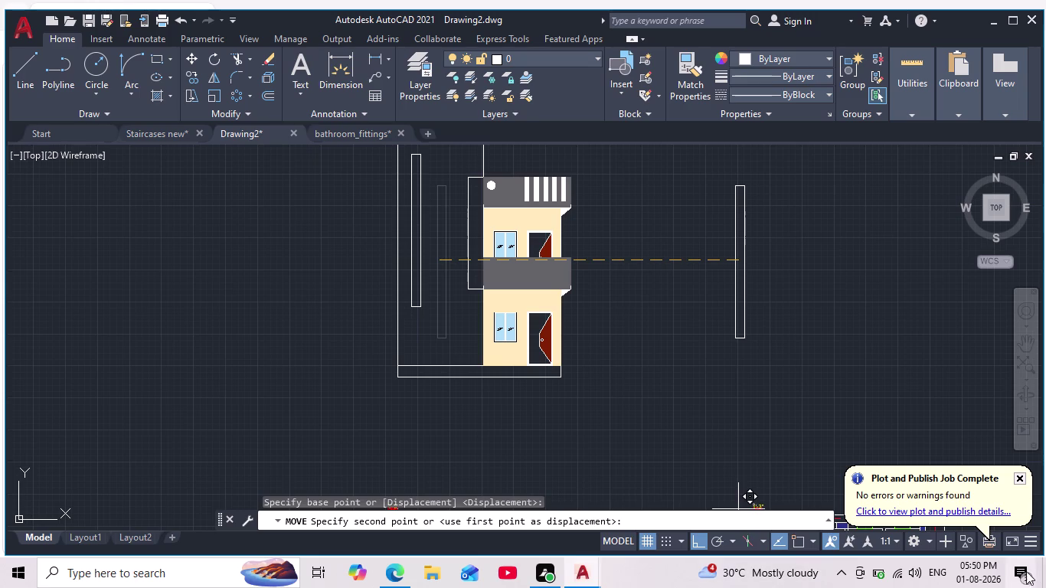
click(697, 541)
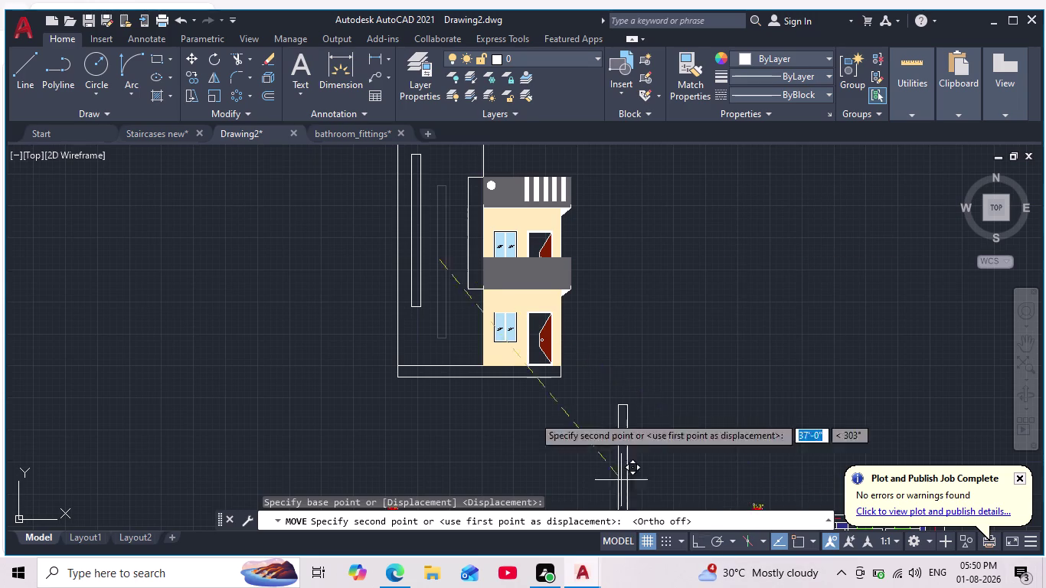
scroll(down, 3)
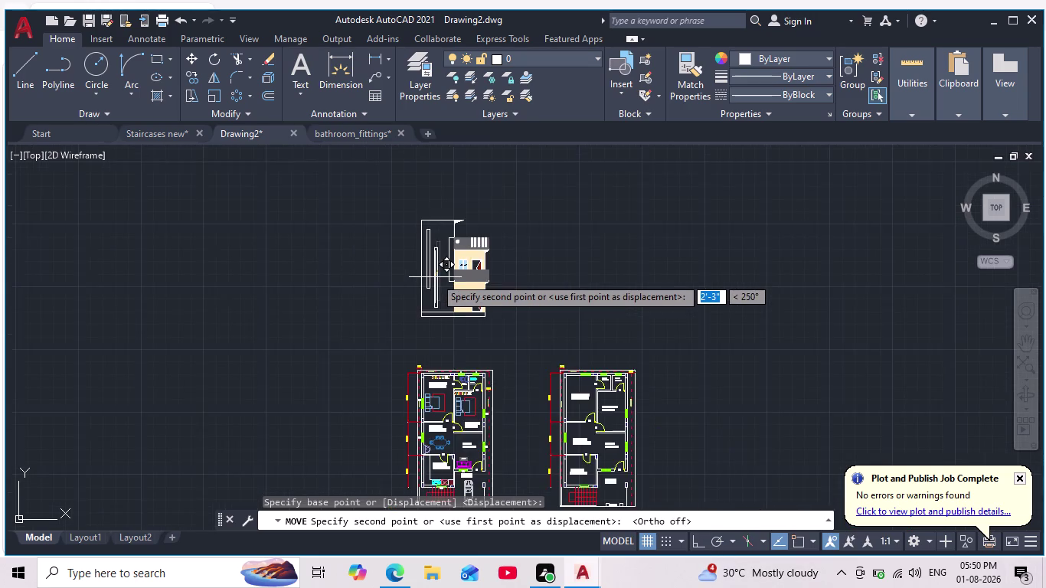
scroll(up, 3)
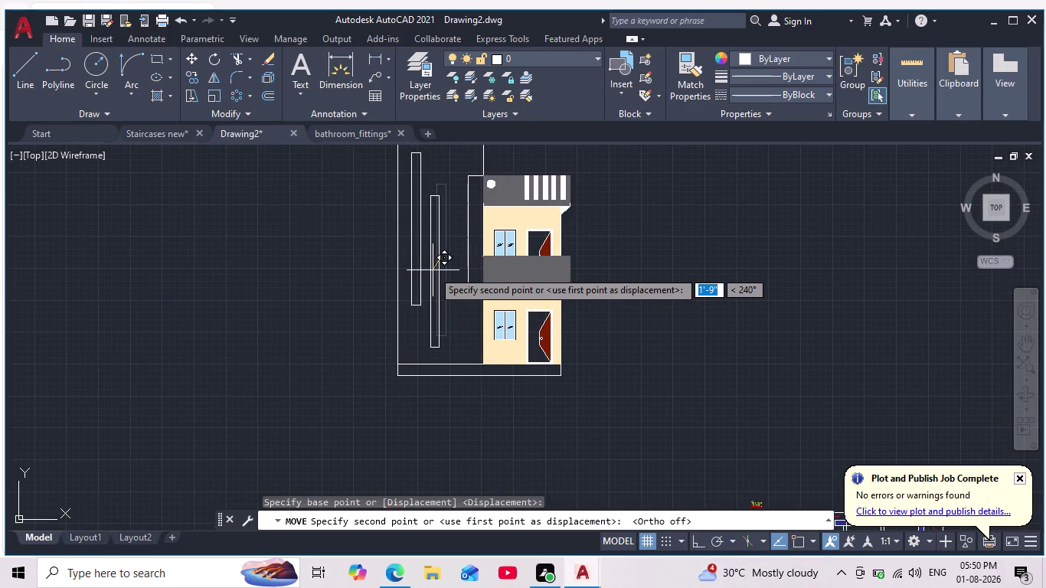
click(432, 272)
key(Escape)
scroll(down, 3)
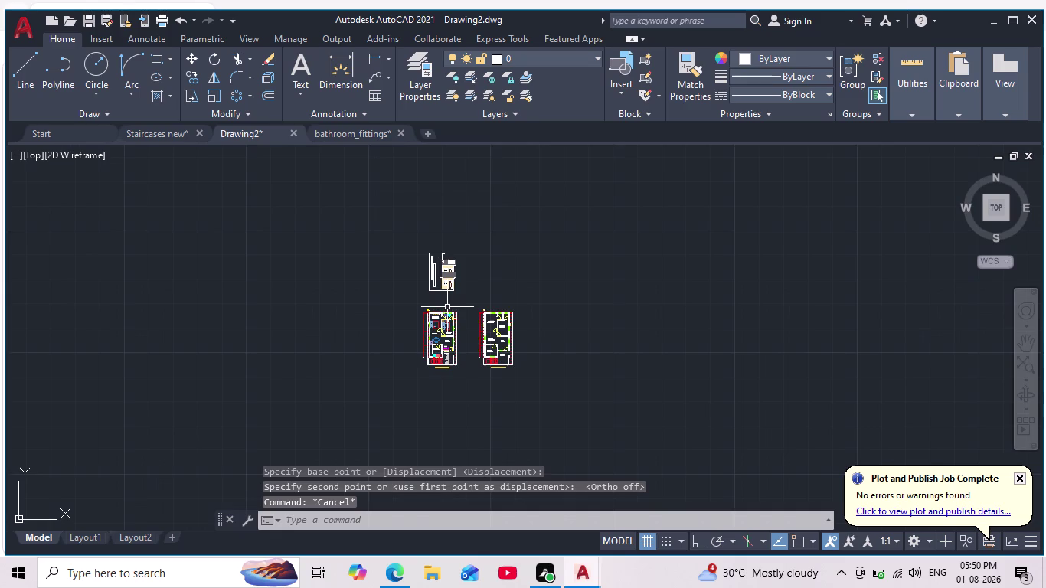
scroll(up, 3)
scroll(up, 3)
scroll(up, 3)
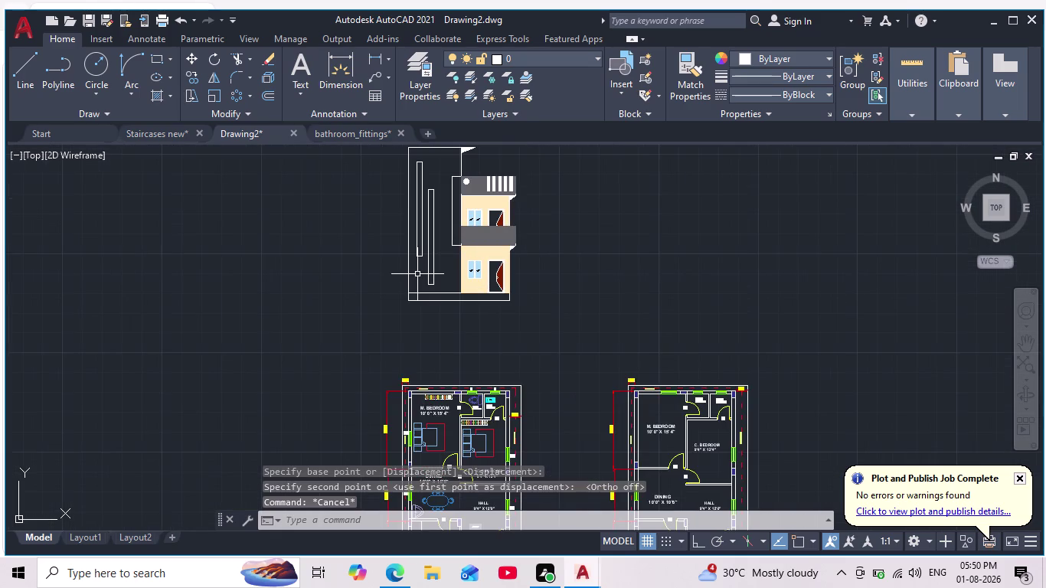
scroll(up, 3)
middle_drag(417, 271, 424, 323)
scroll(down, 3)
scroll(up, 3)
middle_drag(431, 274, 436, 287)
scroll(down, 3)
scroll(up, 3)
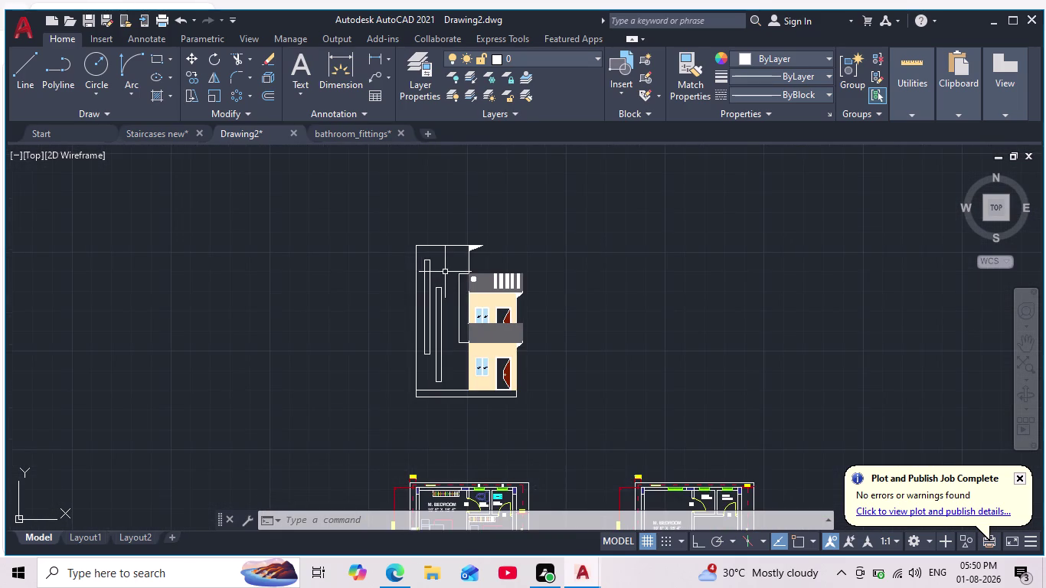
Hatch the tall left wall with solid light grey 147,149,152.
key(h)
key(Return)
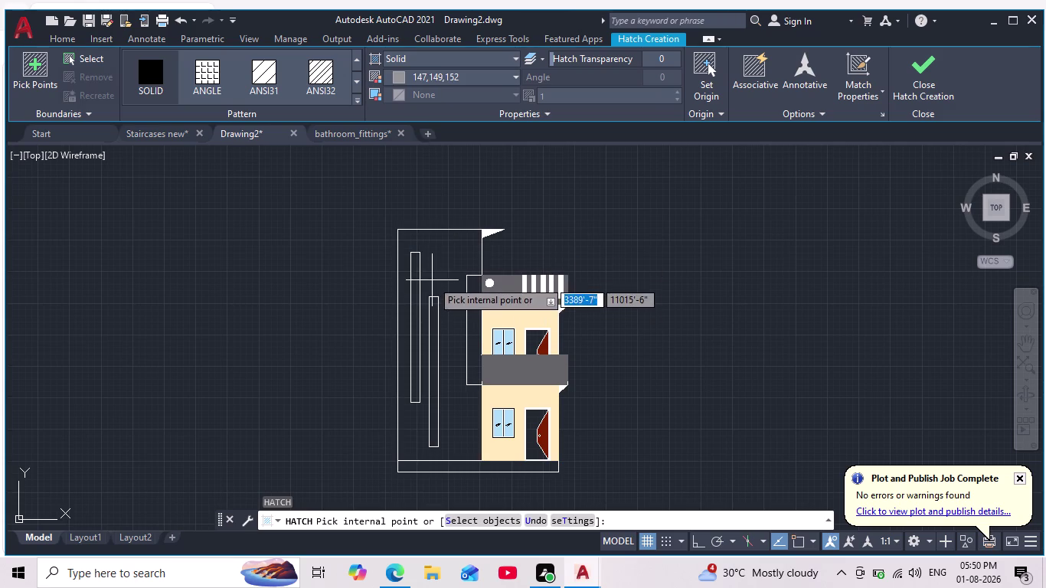
click(439, 273)
key(Return)
Zoom and pan to inspect the wall fill, then select the grey band hatch.
scroll(down, 3)
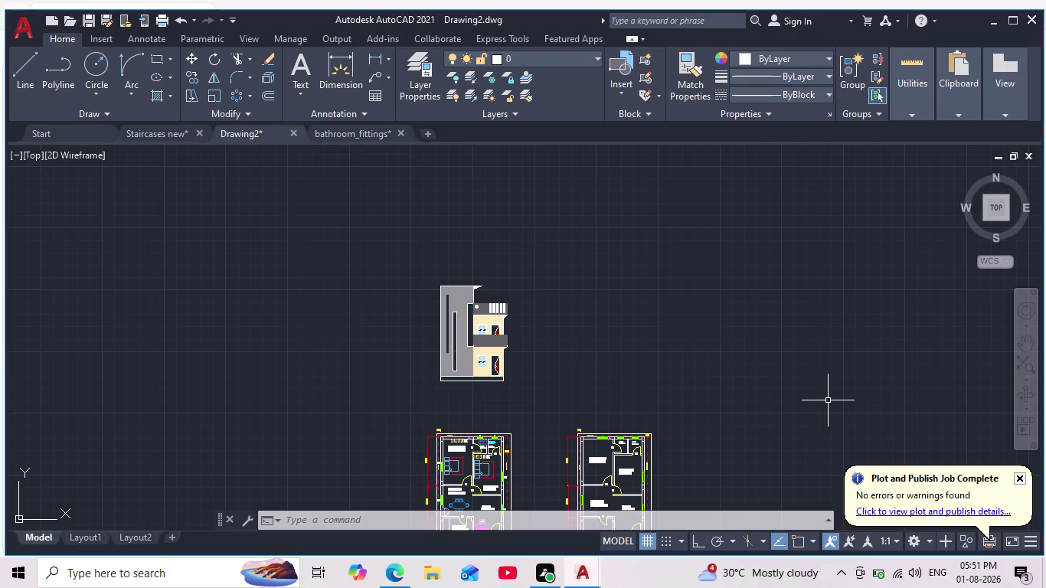
scroll(down, 3)
scroll(up, 3)
middle_drag(611, 400, 790, 407)
scroll(up, 3)
scroll(down, 3)
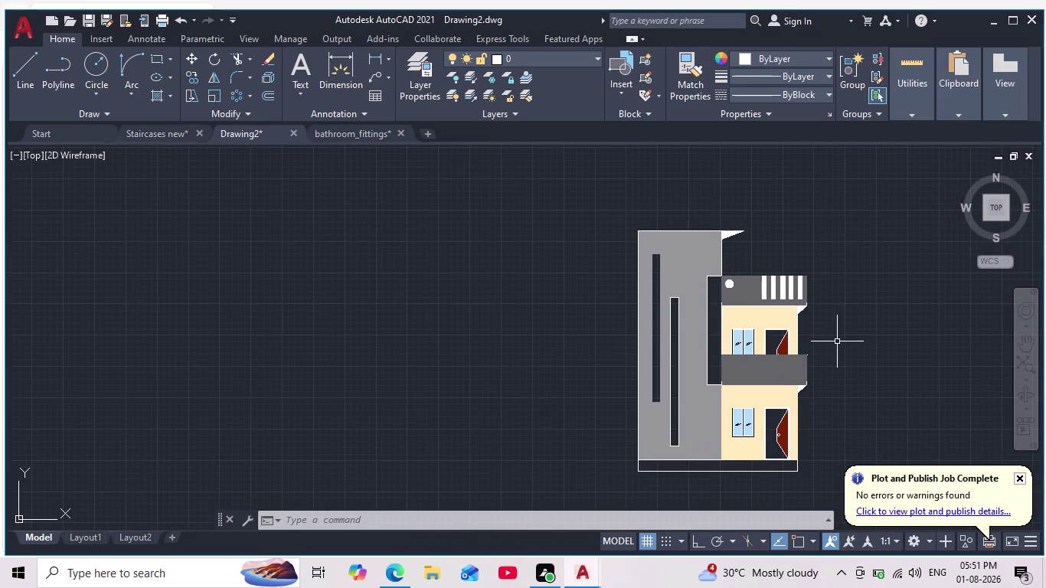
middle_click(836, 340)
scroll(down, 3)
scroll(up, 3)
middle_click(834, 347)
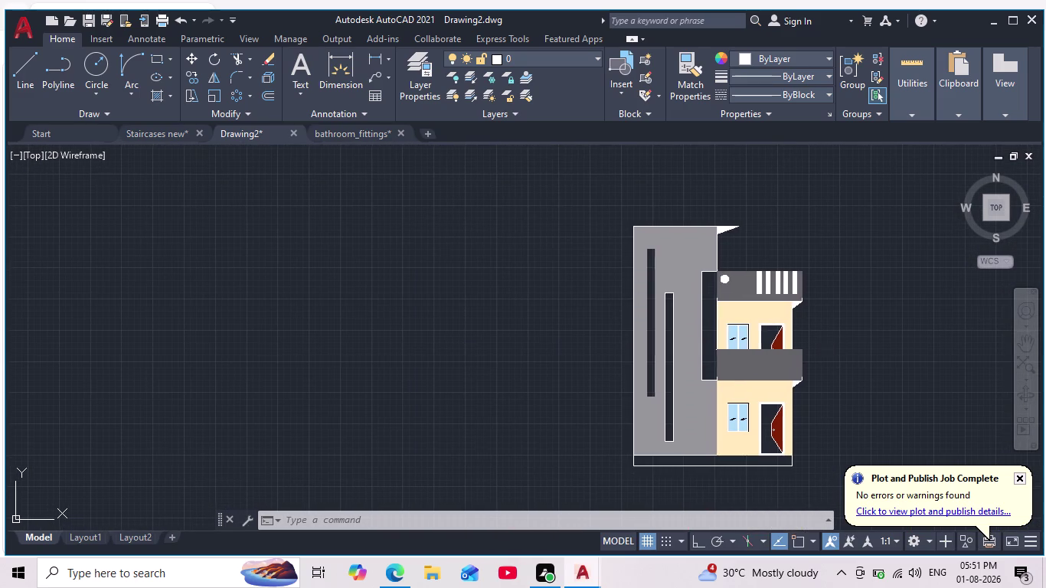
scroll(up, 3)
scroll(down, 3)
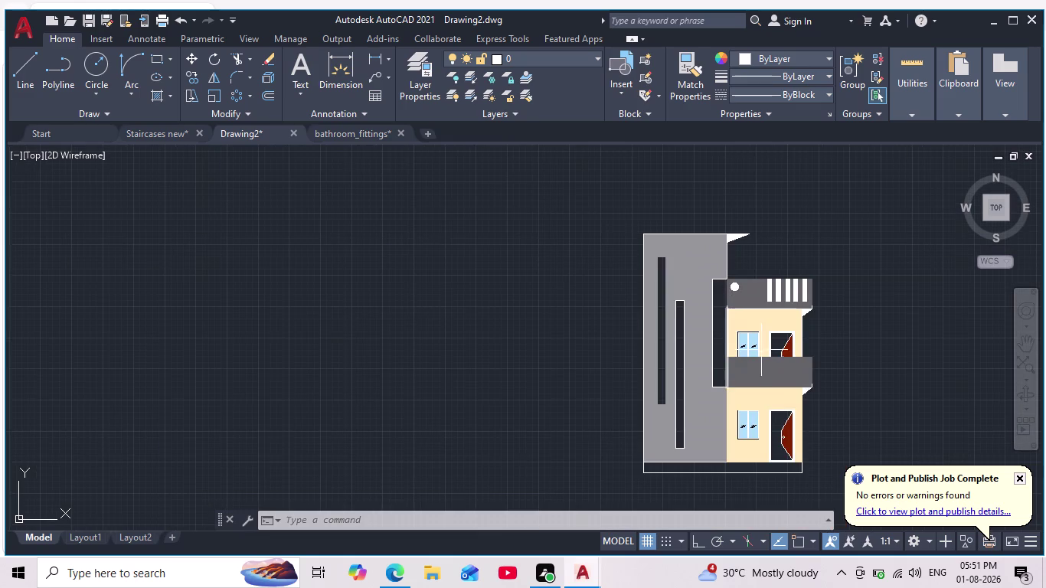
scroll(up, 3)
scroll(down, 3)
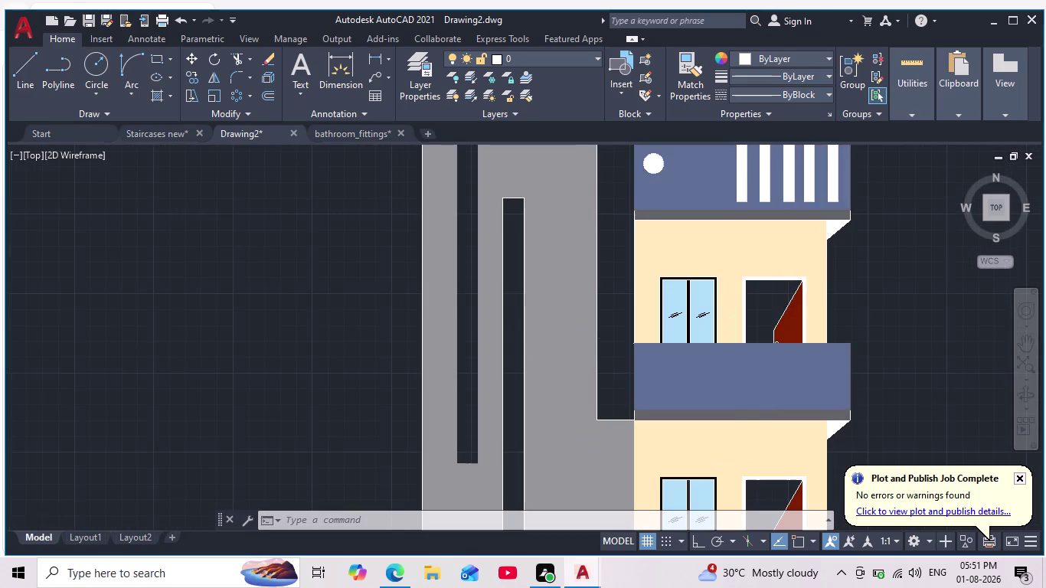
scroll(down, 3)
scroll(up, 3)
scroll(up, 3)
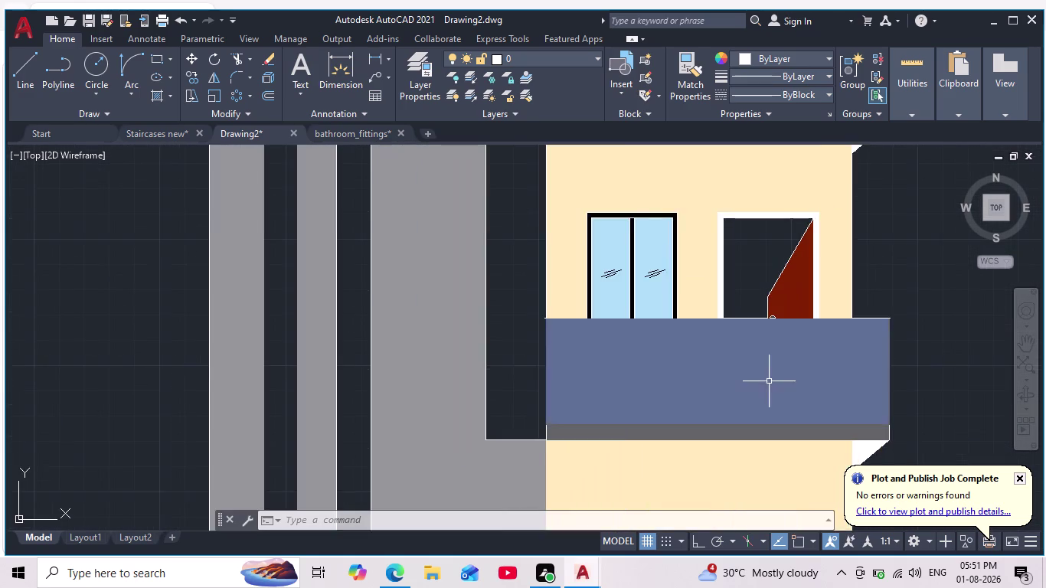
scroll(down, 3)
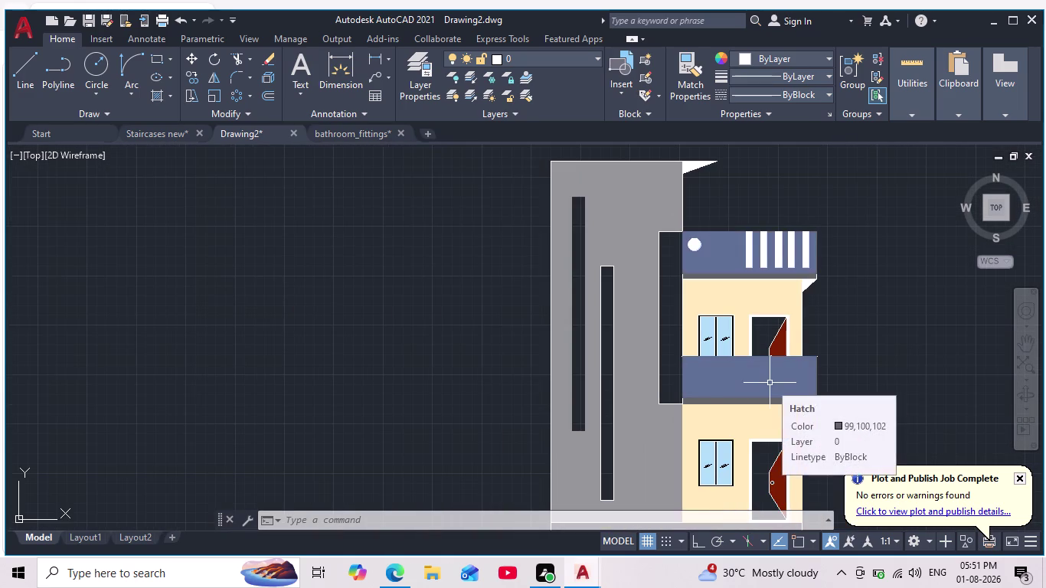
scroll(down, 3)
scroll(up, 3)
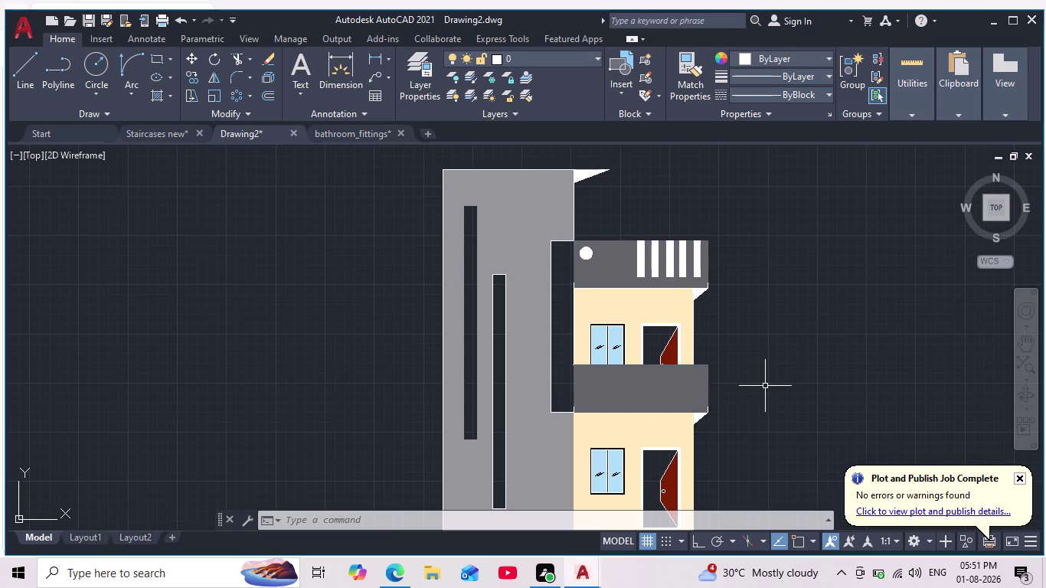
click(654, 380)
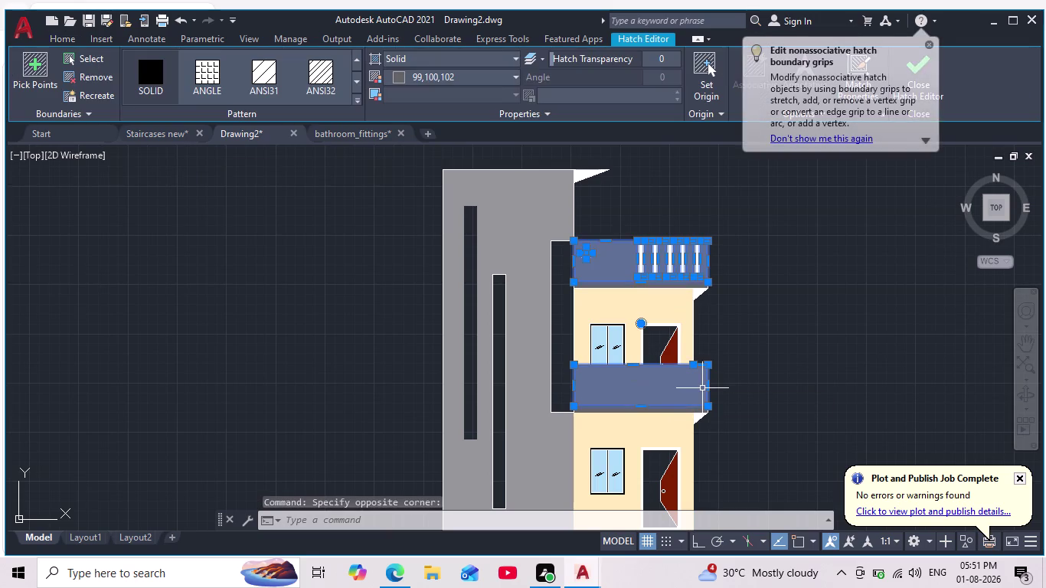
Erase the grey hatches from the balcony and parapet bands.
key(Delete)
scroll(up, 3)
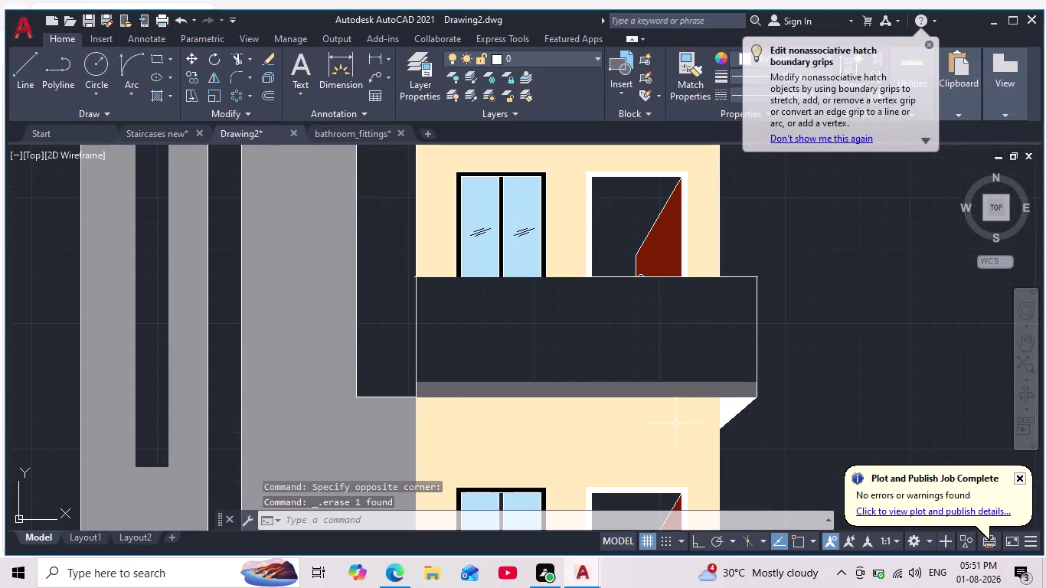
scroll(down, 3)
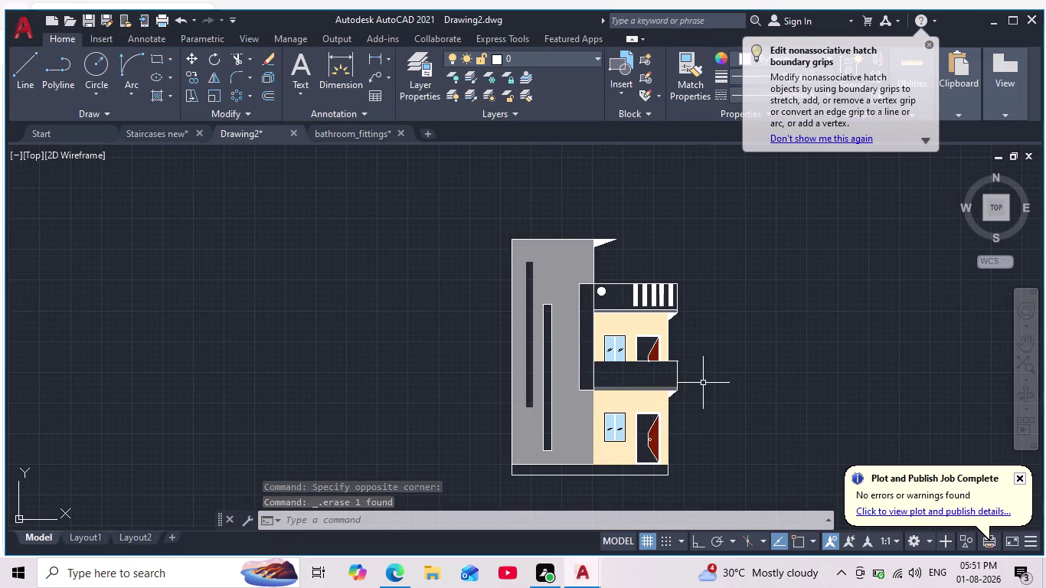
scroll(up, 3)
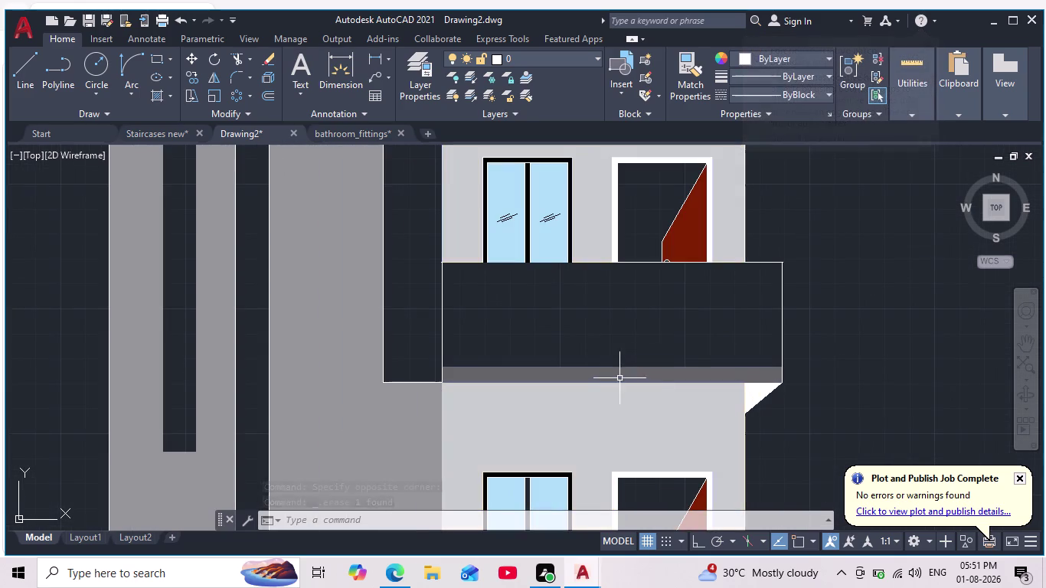
click(615, 374)
scroll(down, 3)
middle_drag(734, 320, 745, 371)
scroll(up, 3)
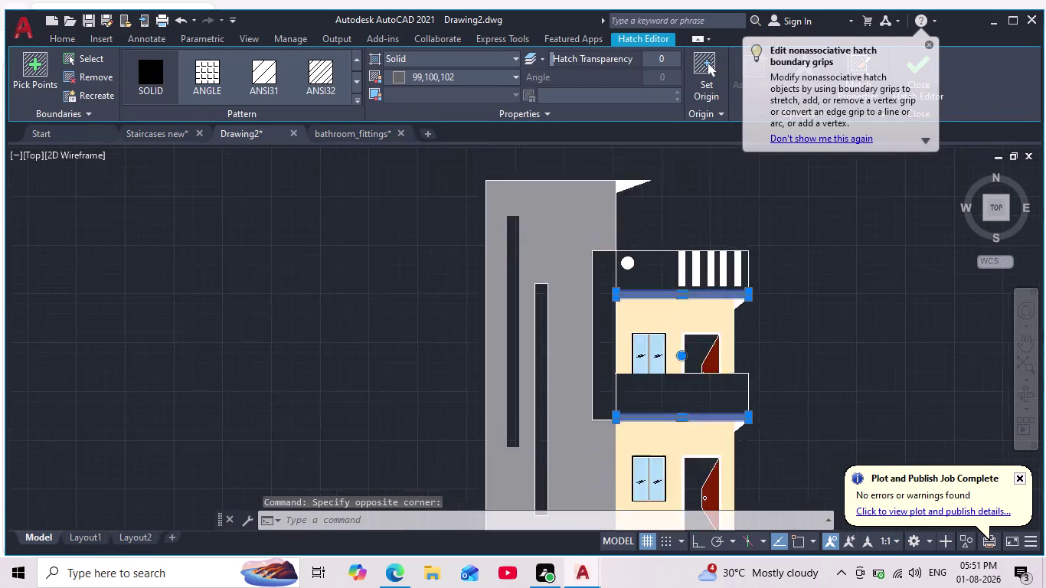
key(Delete)
Fill the thin strips under the balcony and parapet bands with dark red 153,27,30.
key(h)
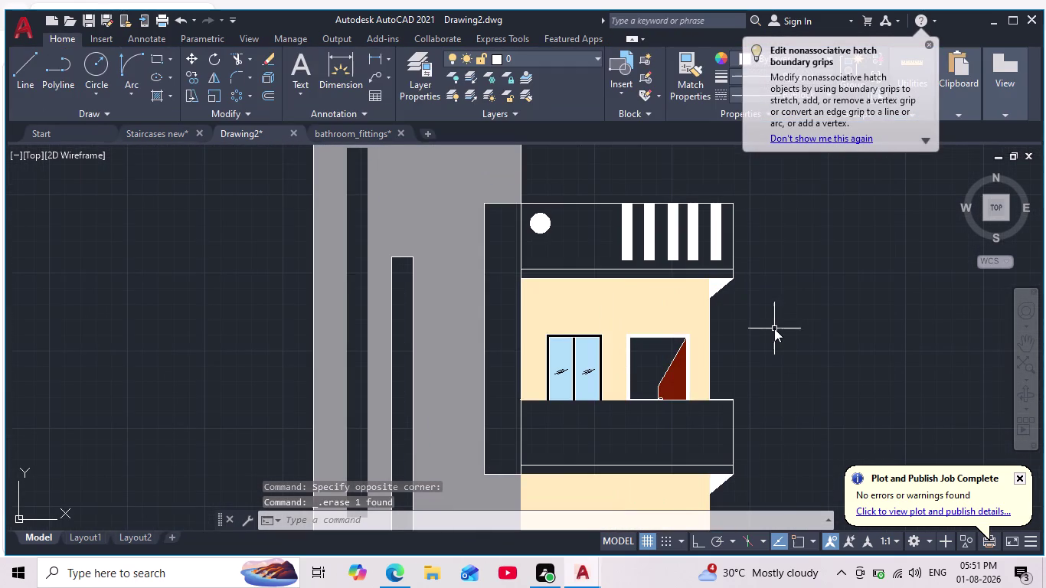
key(Return)
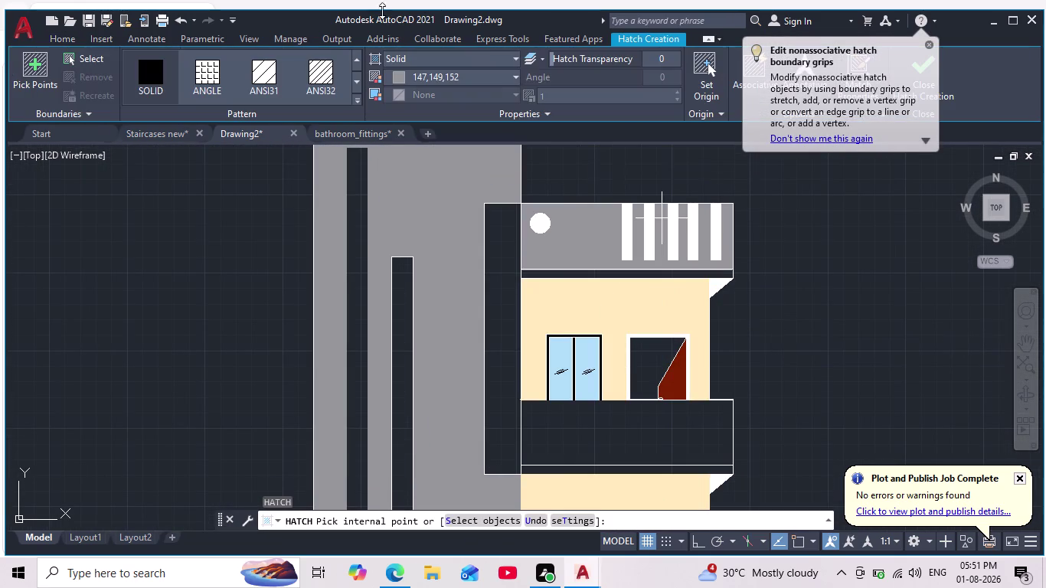
click(400, 76)
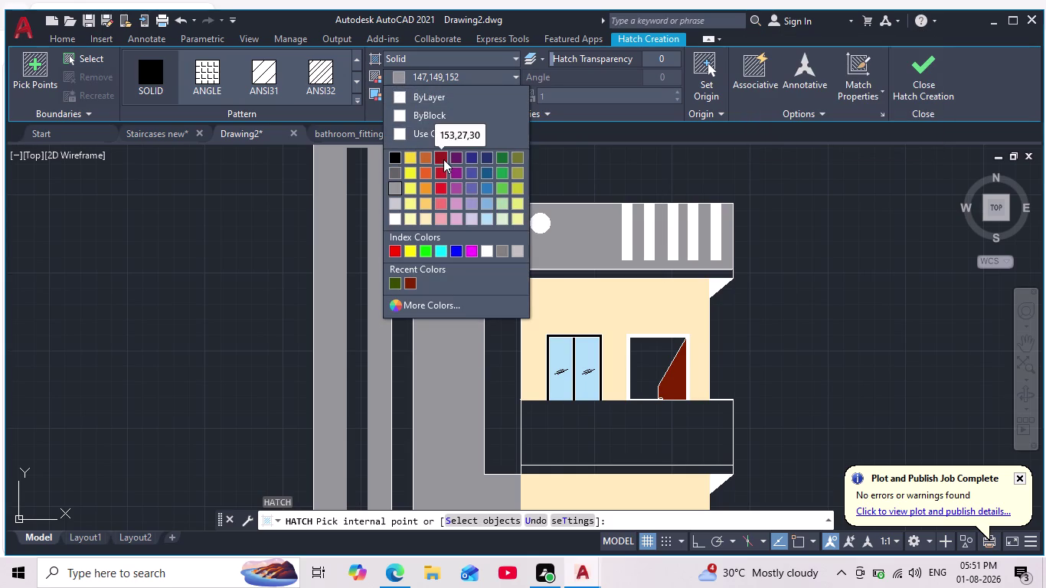
click(444, 159)
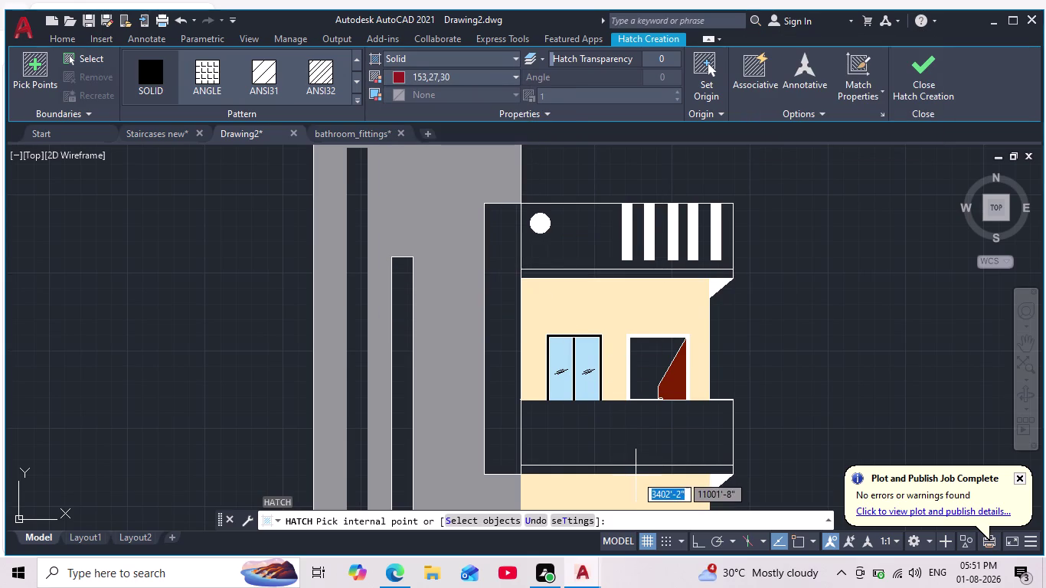
middle_drag(636, 461, 654, 404)
scroll(up, 3)
scroll(down, 3)
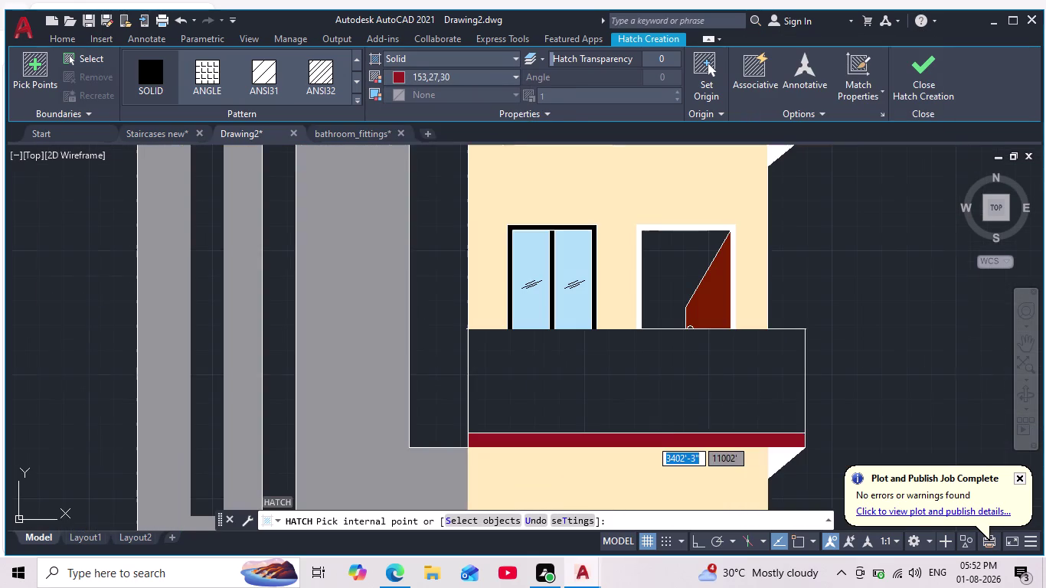
click(650, 439)
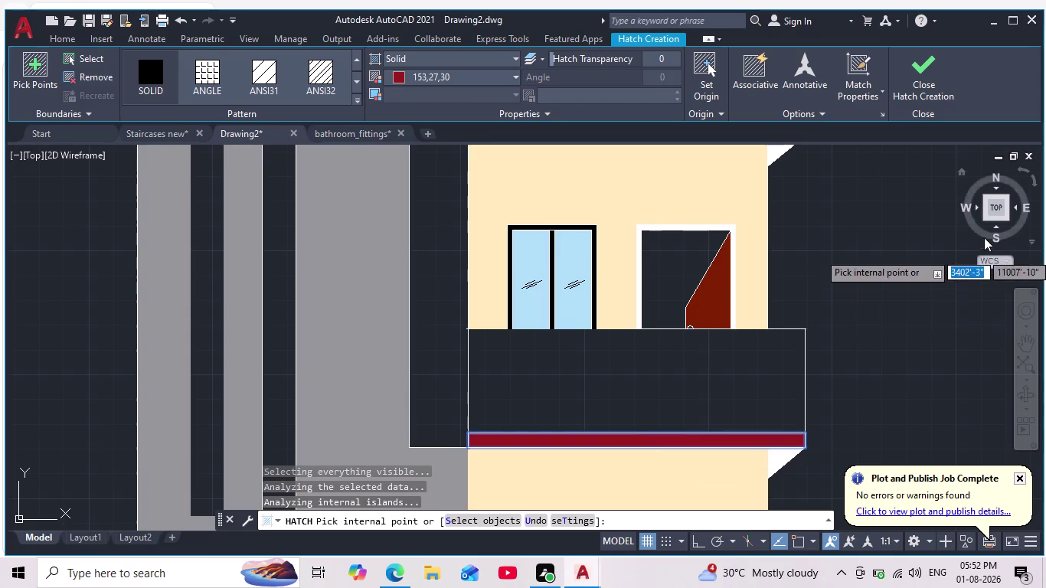
scroll(down, 3)
middle_drag(918, 276, 718, 395)
scroll(up, 3)
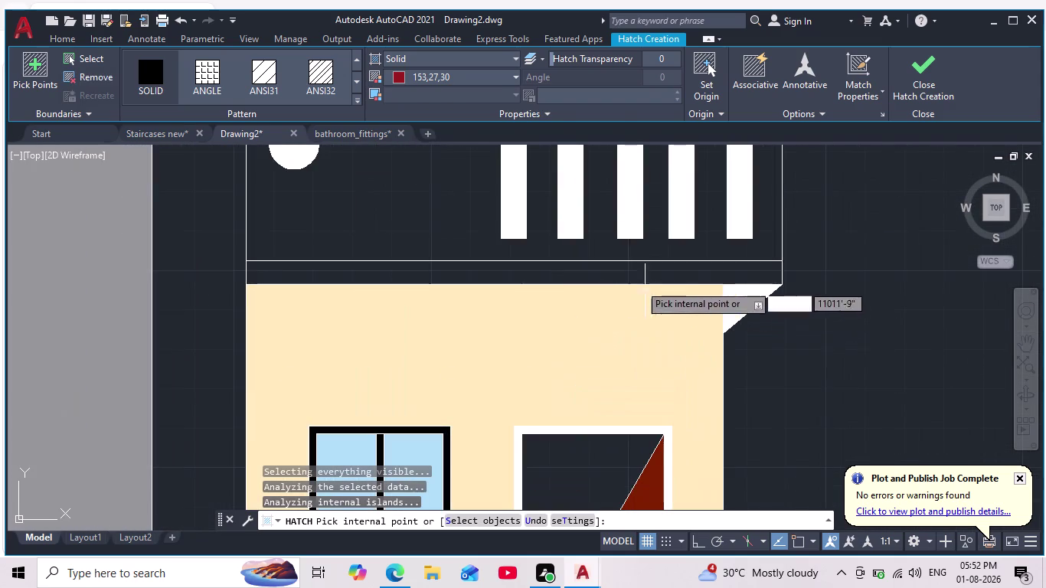
click(608, 272)
scroll(down, 3)
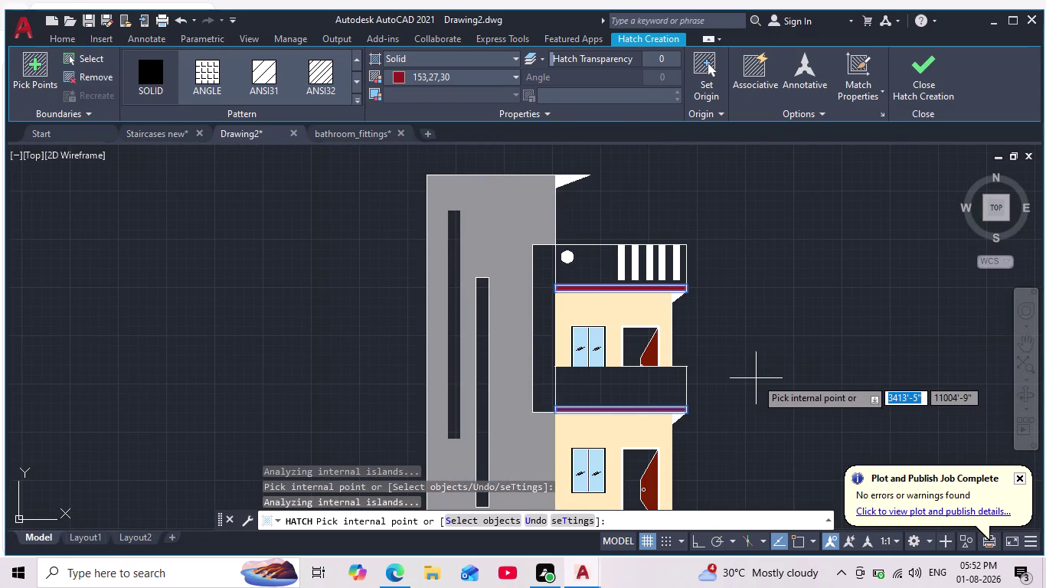
key(Escape)
scroll(down, 3)
scroll(up, 3)
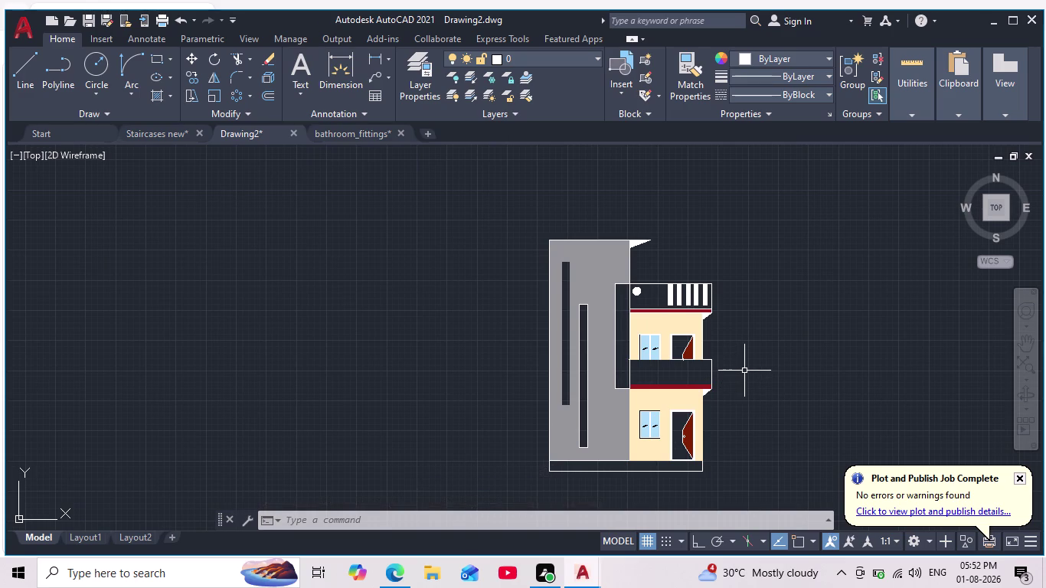
Start a cream solid hatch, then cancel it.
key(h)
key(Return)
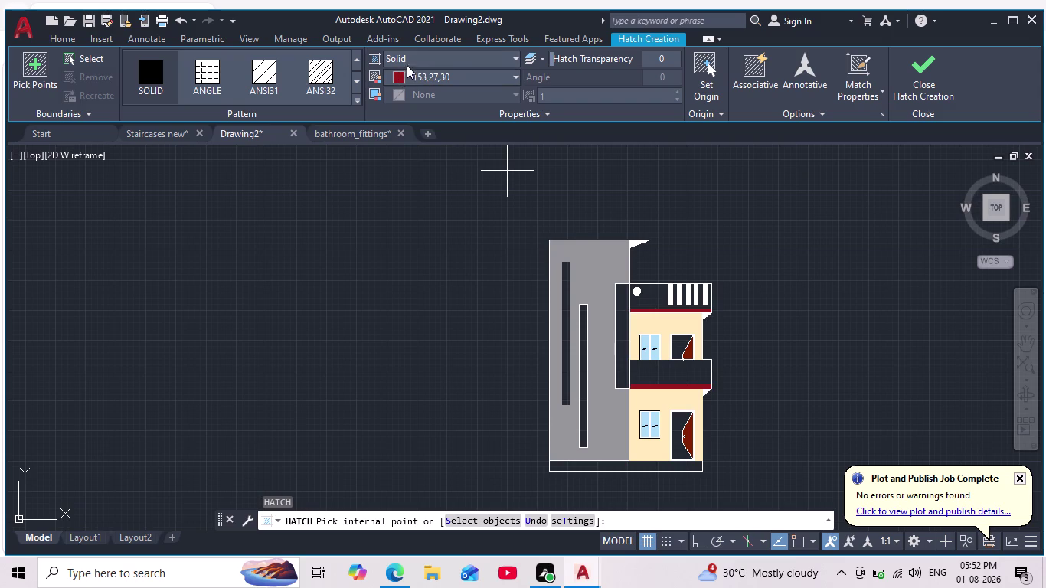
click(401, 74)
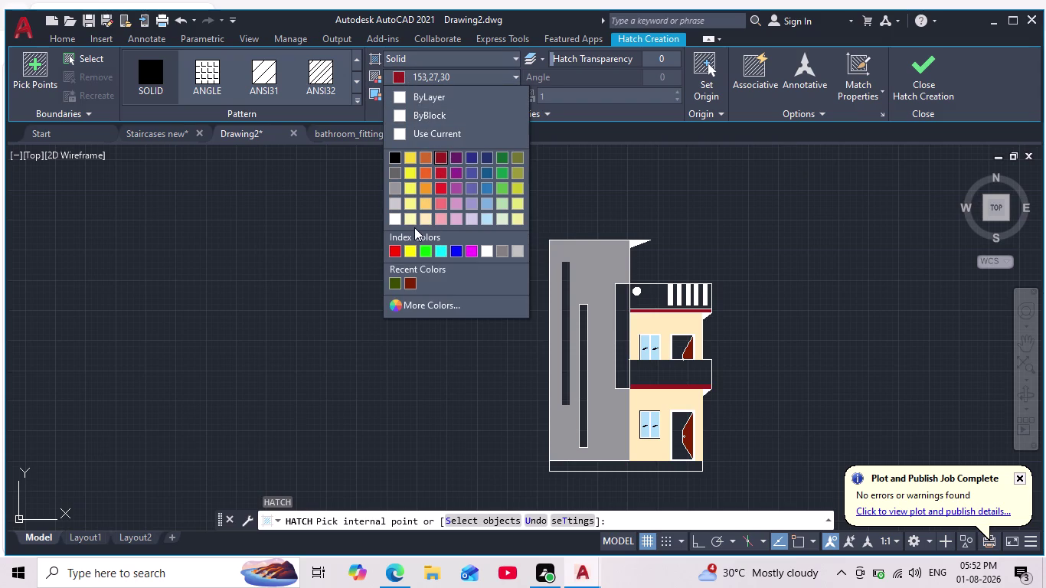
click(423, 219)
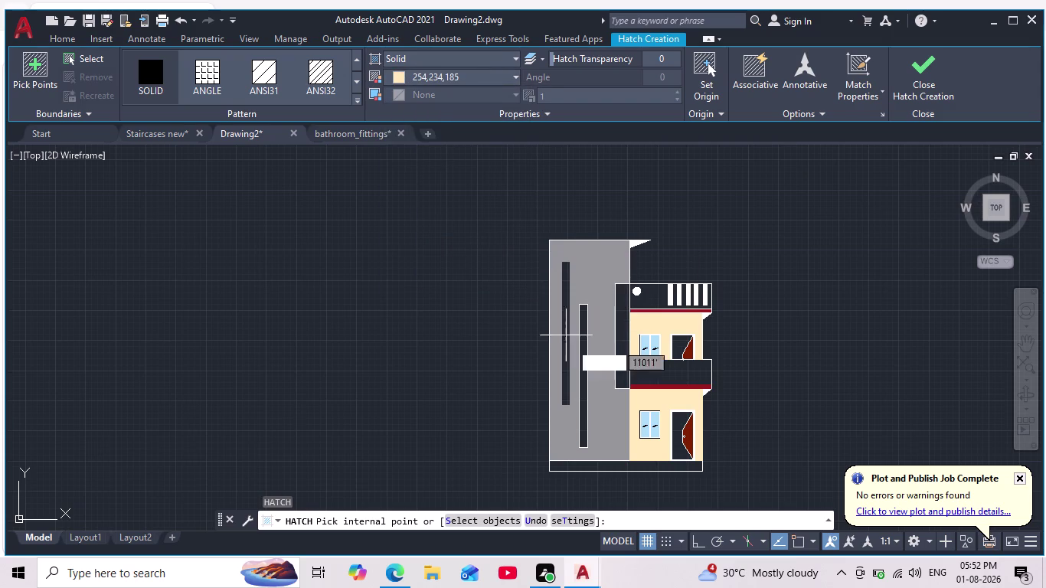
scroll(down, 3)
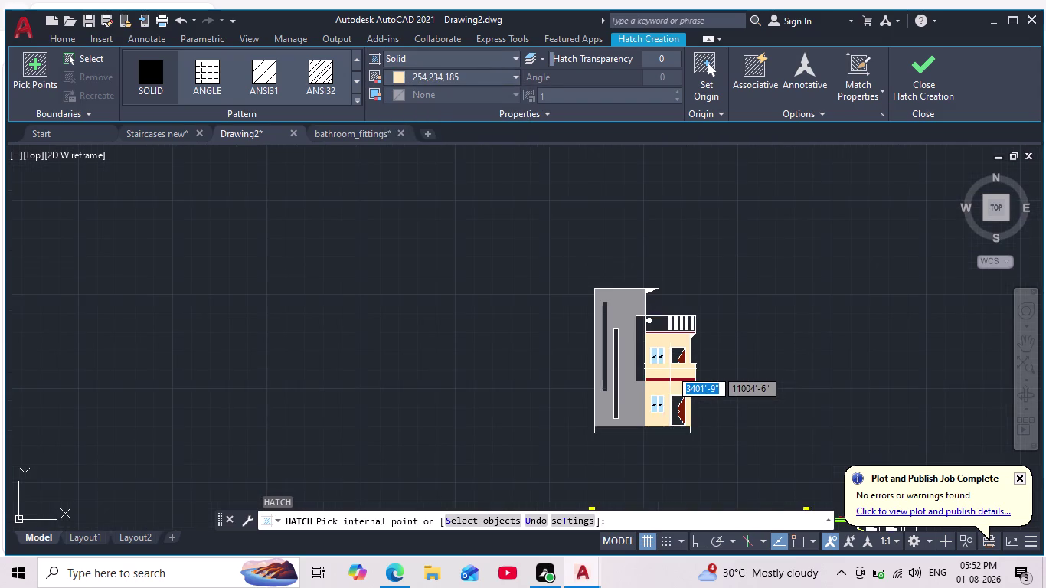
scroll(up, 3)
scroll(up, 3)
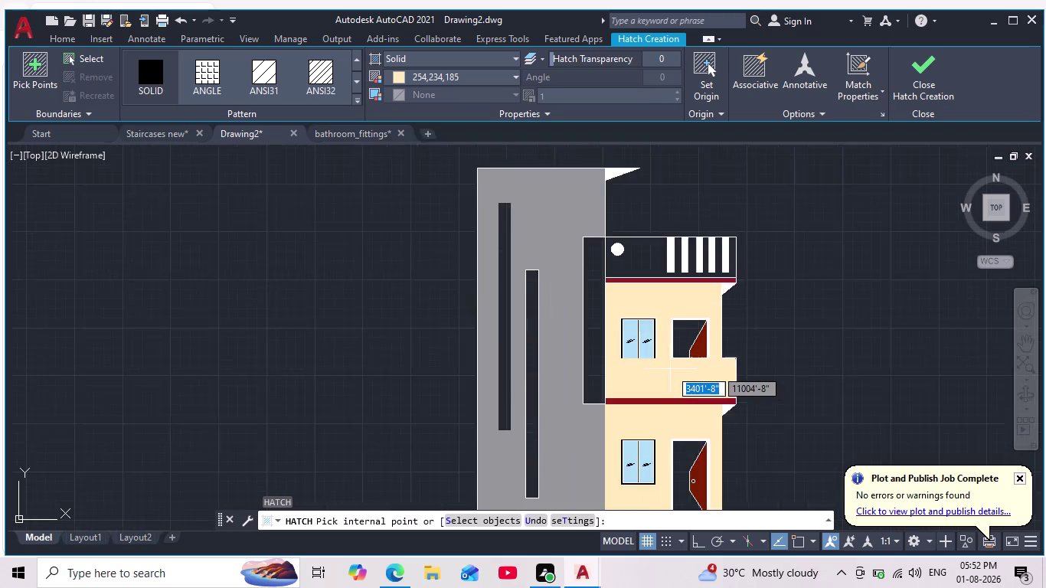
scroll(up, 3)
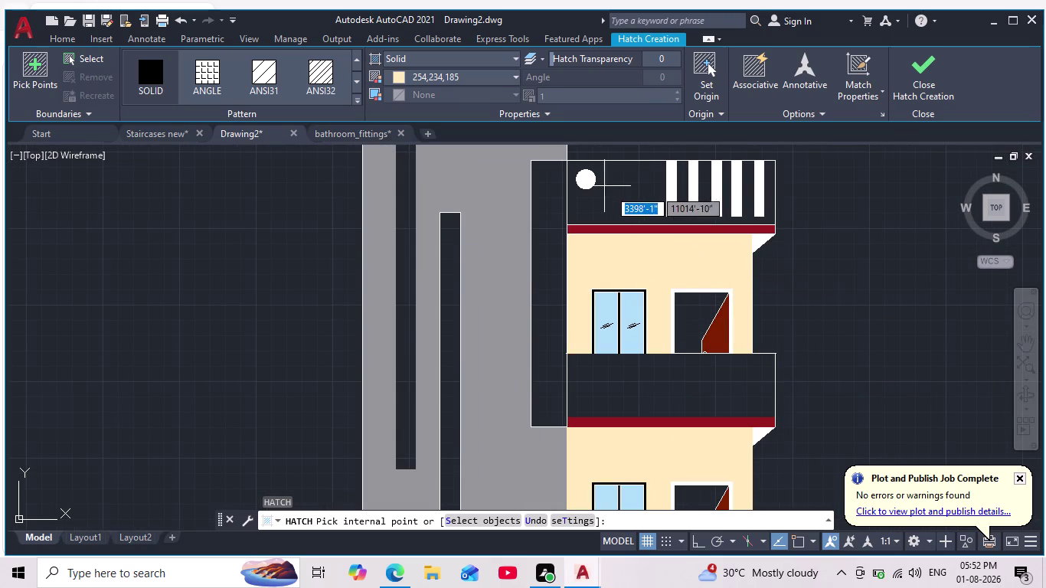
scroll(down, 3)
scroll(up, 3)
scroll(down, 3)
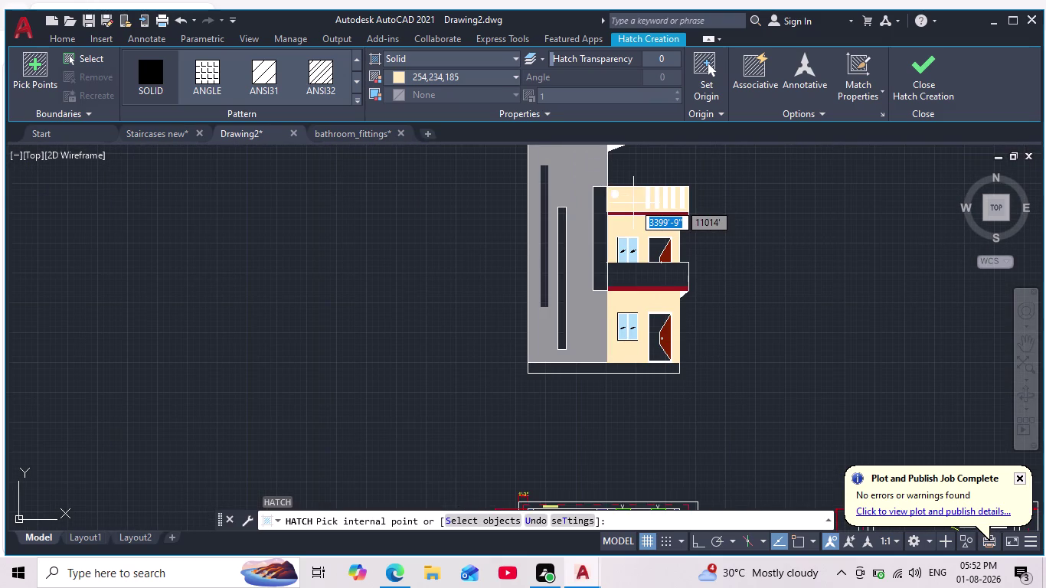
scroll(up, 3)
scroll(down, 3)
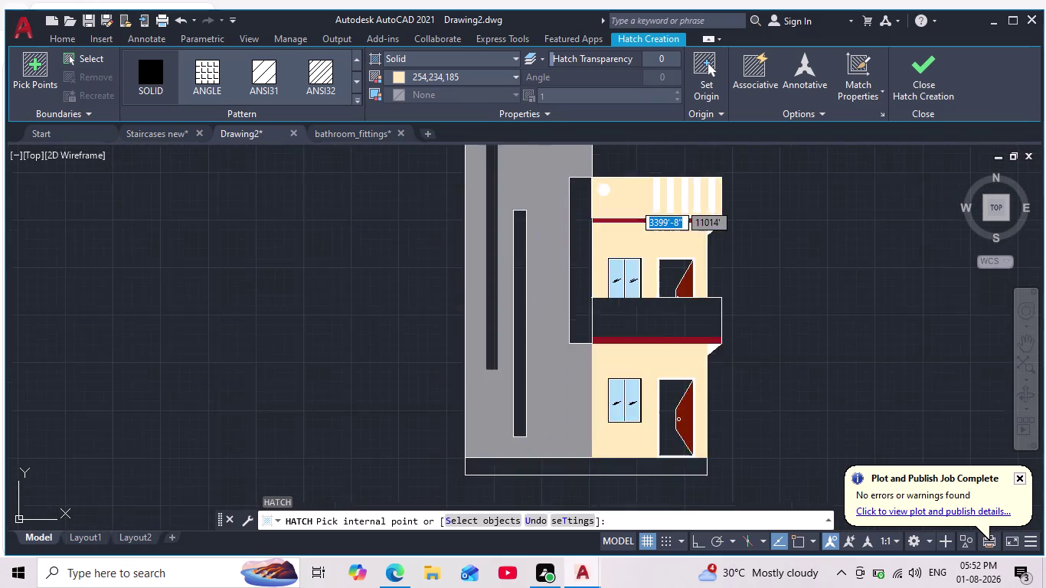
scroll(down, 3)
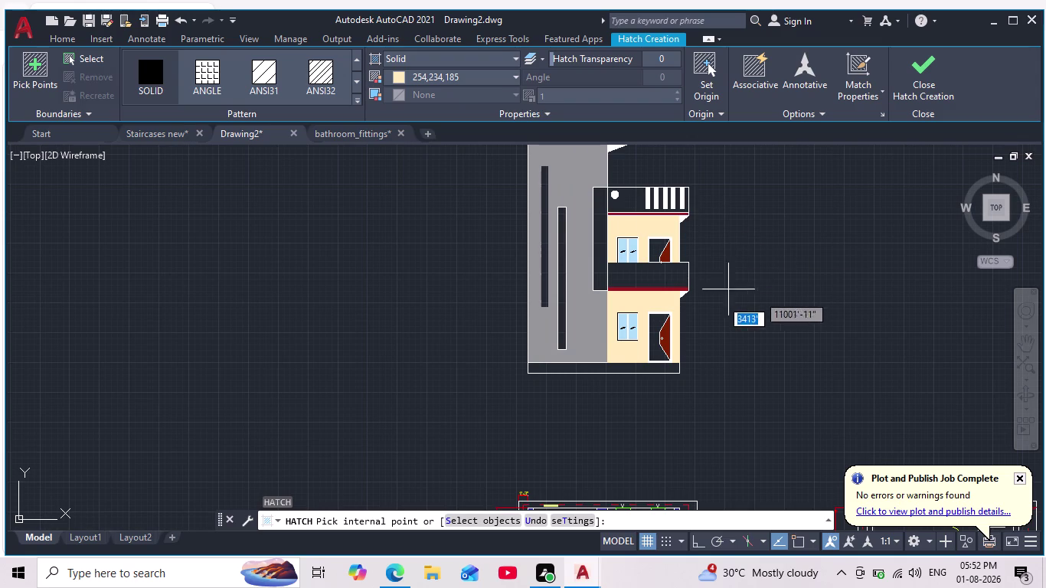
key(Escape)
key(Escape)
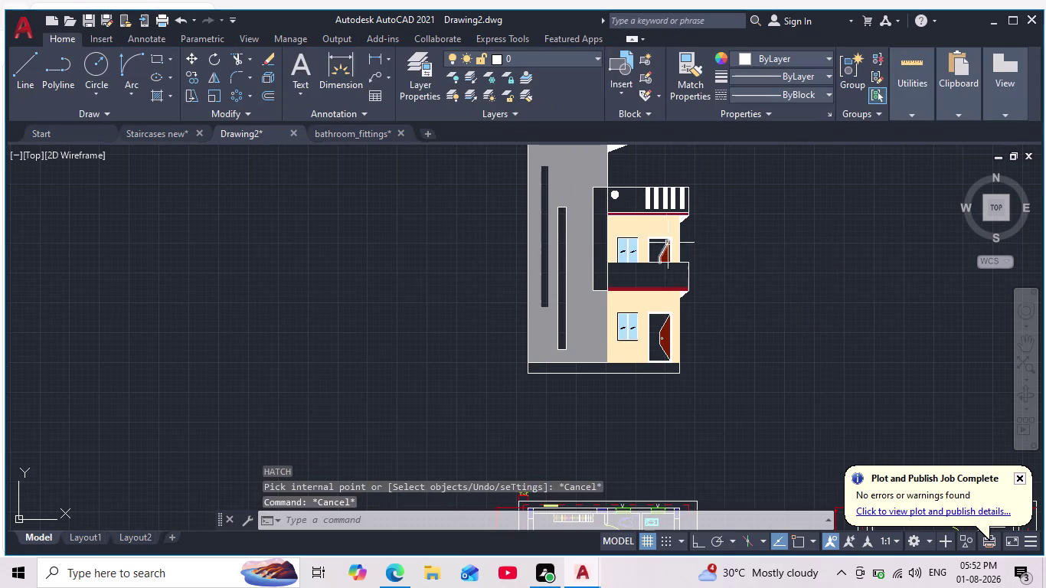
Fill the balcony band and top parapet band with solid grey.
key(h)
key(Return)
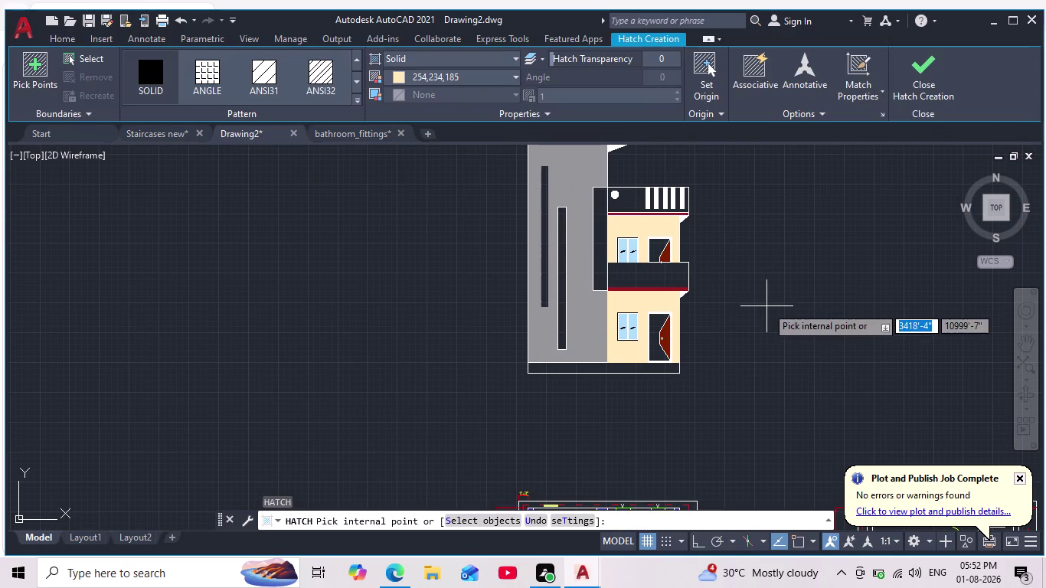
middle_drag(796, 326, 774, 473)
scroll(down, 3)
middle_drag(458, 172, 433, 87)
scroll(up, 3)
middle_drag(550, 205, 451, 114)
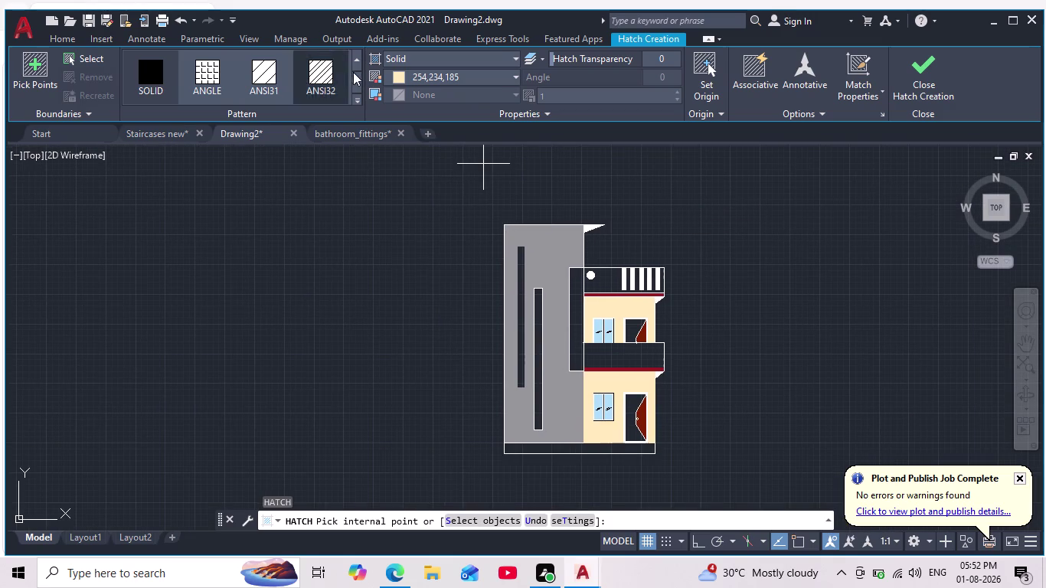
click(398, 80)
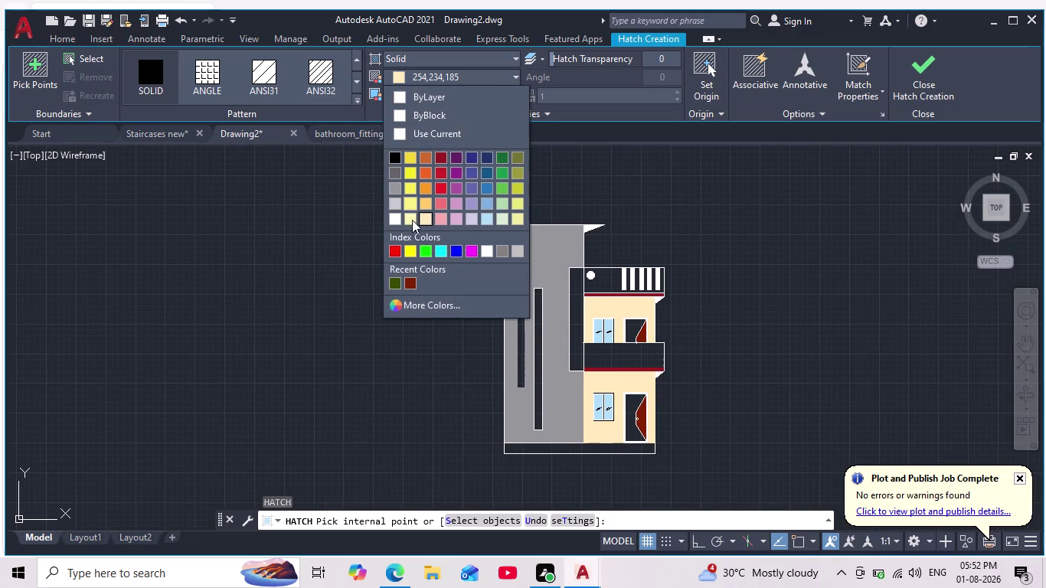
click(399, 192)
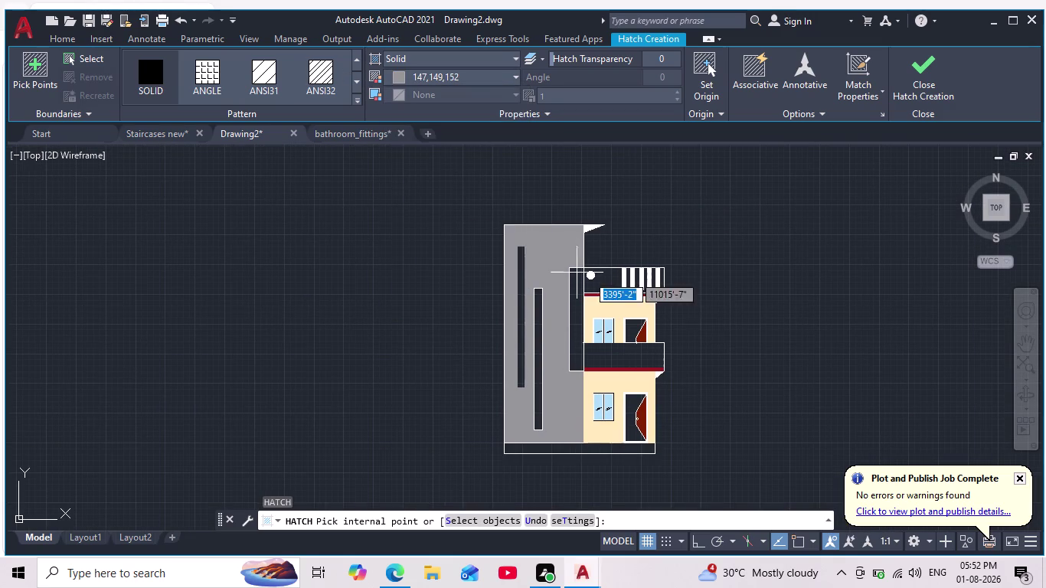
click(645, 359)
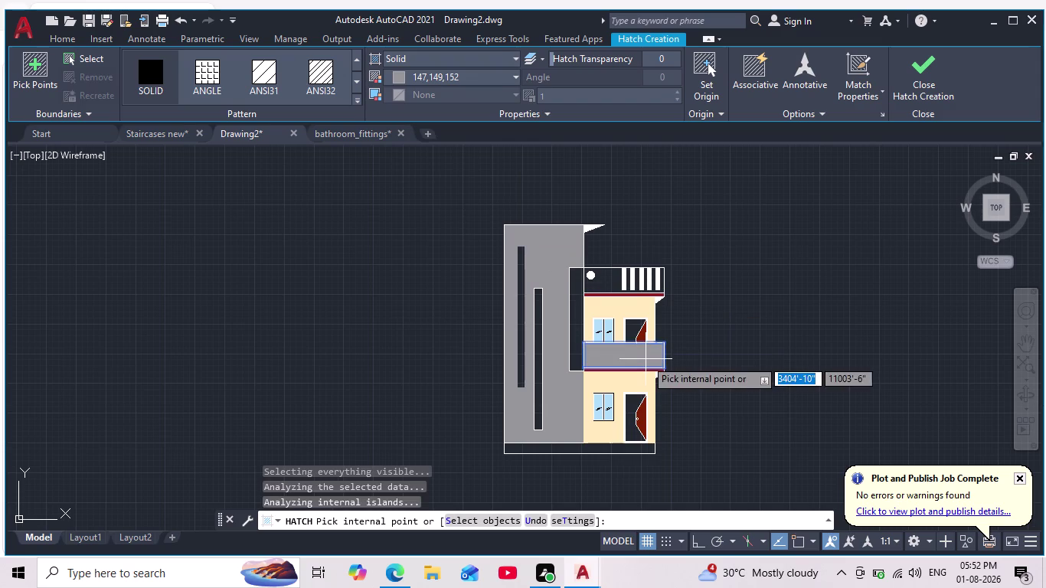
scroll(down, 3)
scroll(up, 3)
click(601, 273)
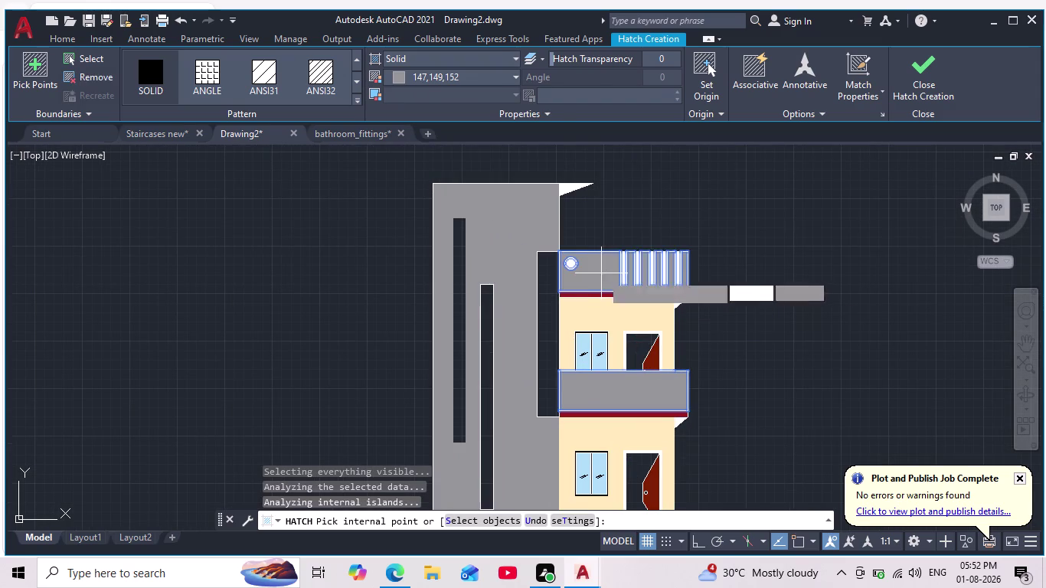
scroll(down, 3)
key(Escape)
scroll(down, 3)
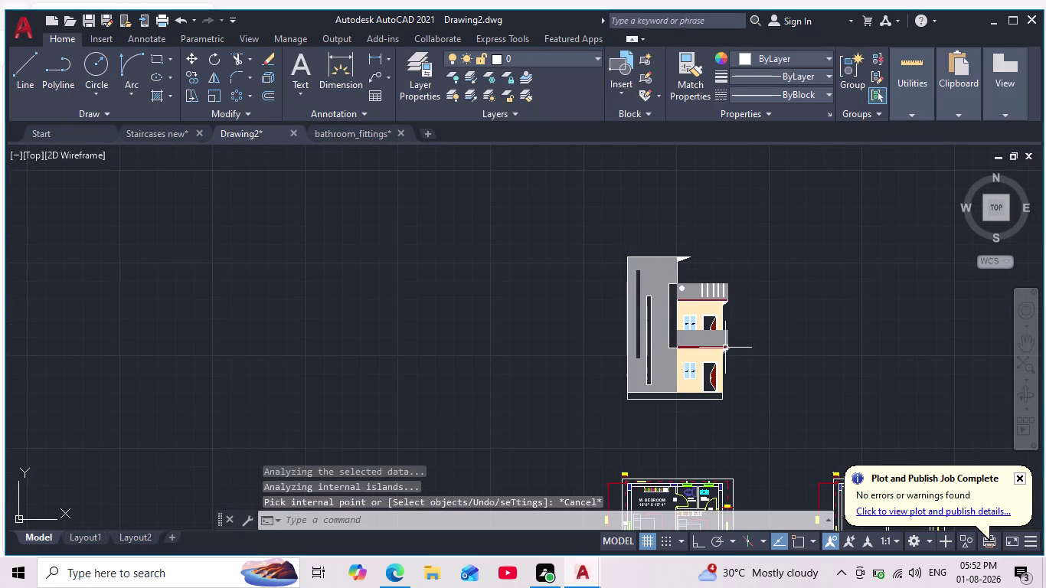
Select and delete the white hatch over the parapet circle and bars.
scroll(up, 3)
scroll(down, 3)
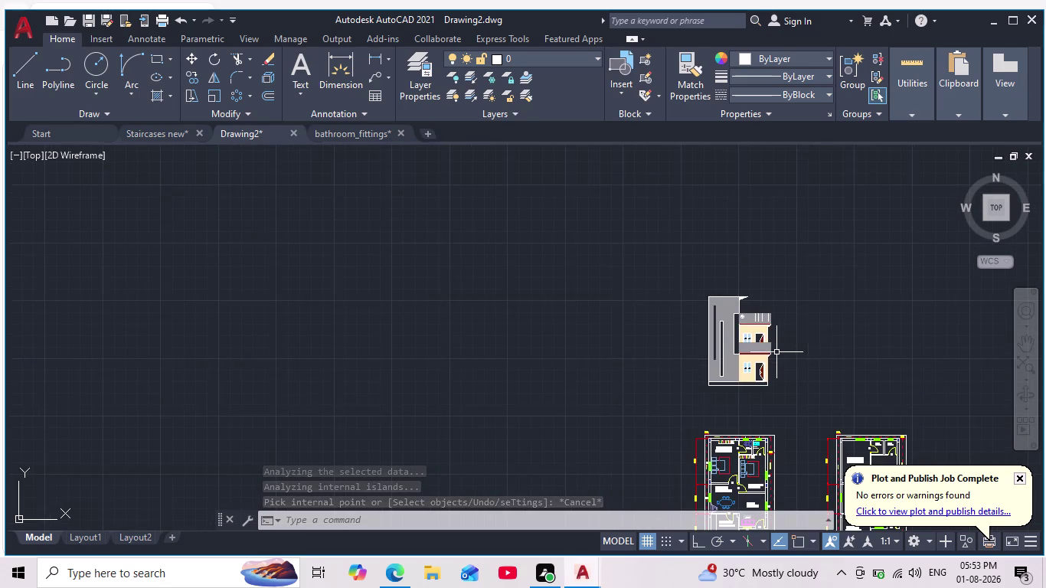
scroll(up, 3)
scroll(up, 3)
scroll(up, 3)
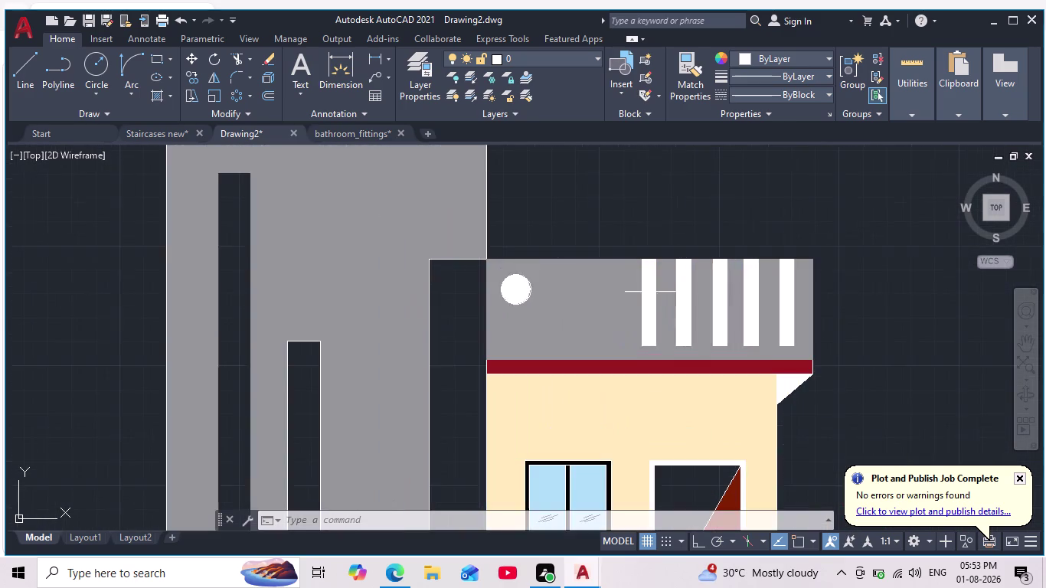
scroll(up, 3)
click(637, 330)
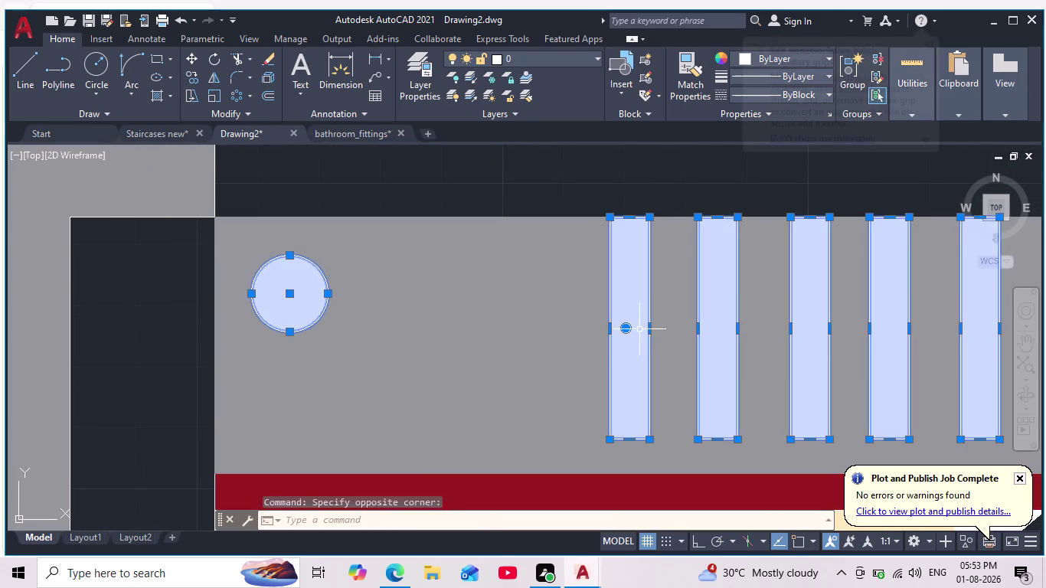
key(Delete)
Recentre the elevation, cancel active commands and restart HATCH.
scroll(down, 3)
scroll(down, 3)
middle_drag(843, 486, 820, 373)
scroll(down, 3)
scroll(down, 3)
middle_drag(859, 386, 819, 350)
scroll(up, 3)
scroll(down, 3)
middle_drag(820, 369, 765, 318)
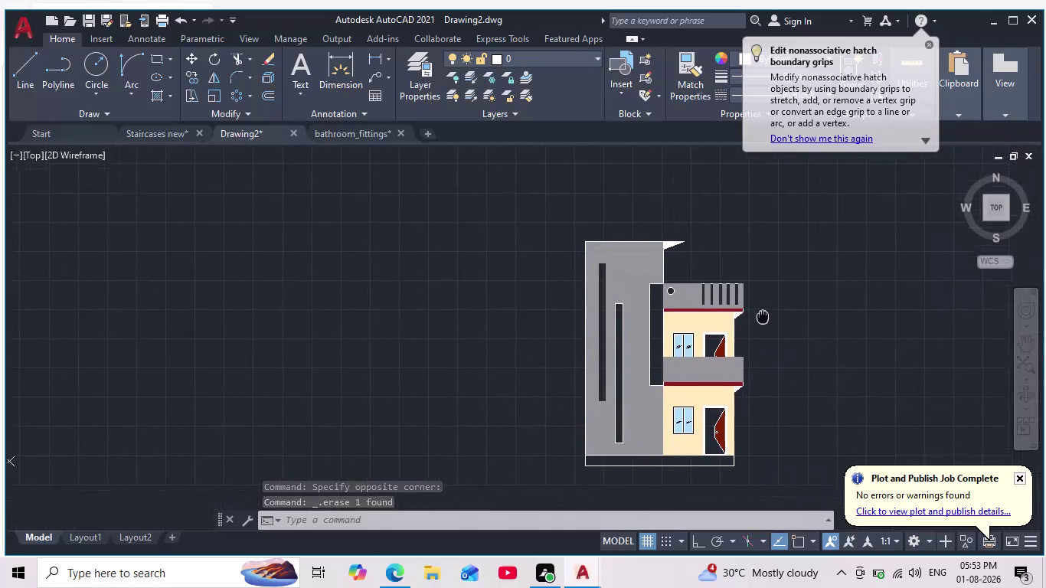
middle_drag(766, 317, 760, 315)
scroll(up, 3)
scroll(down, 3)
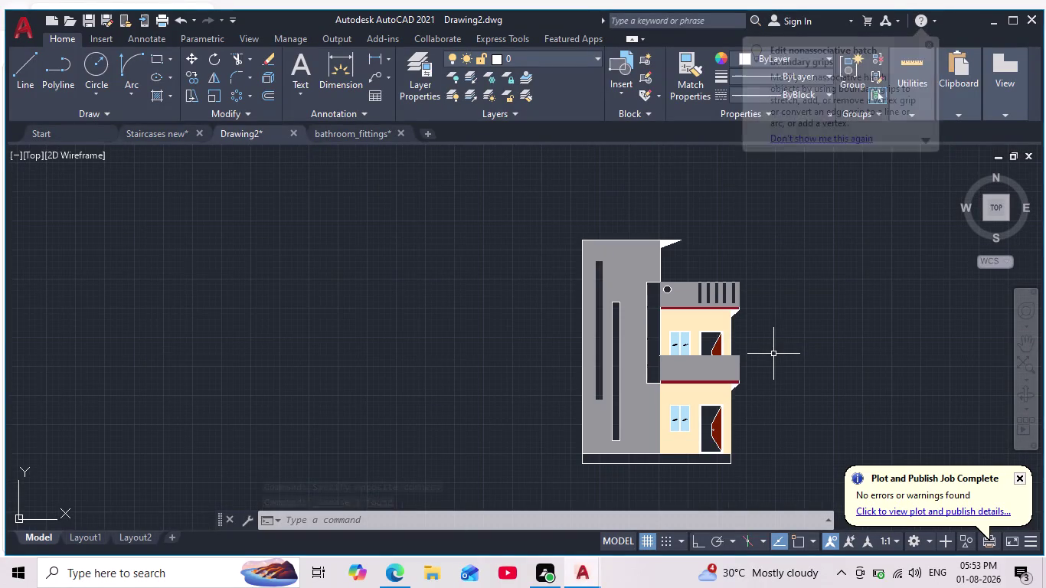
middle_drag(773, 353, 736, 363)
key(Escape)
key(Escape)
key(Escape)
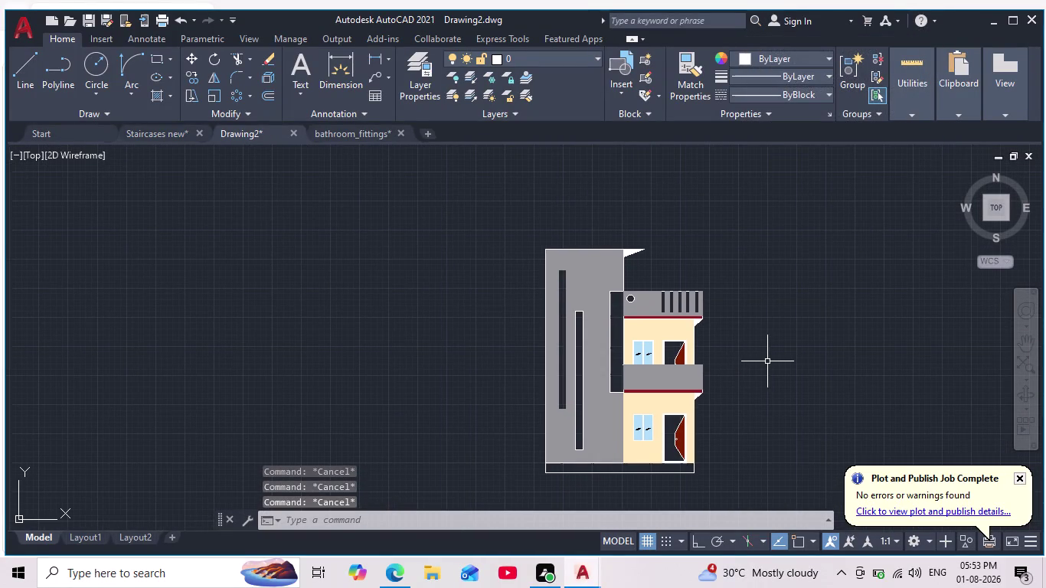
scroll(down, 3)
scroll(up, 3)
scroll(up, 3)
middle_drag(764, 358, 763, 359)
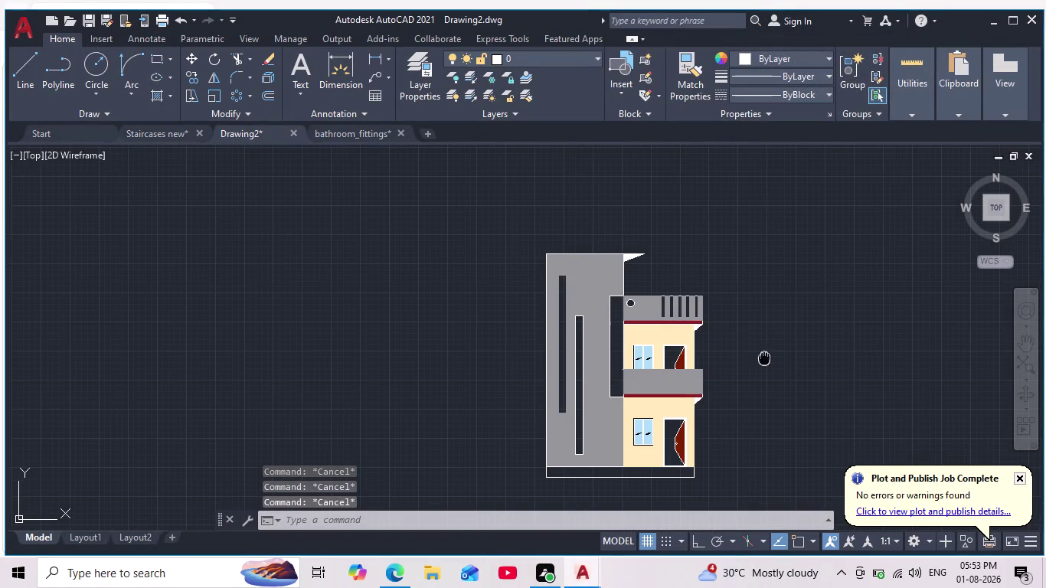
middle_drag(763, 359, 738, 363)
key(h)
key(Return)
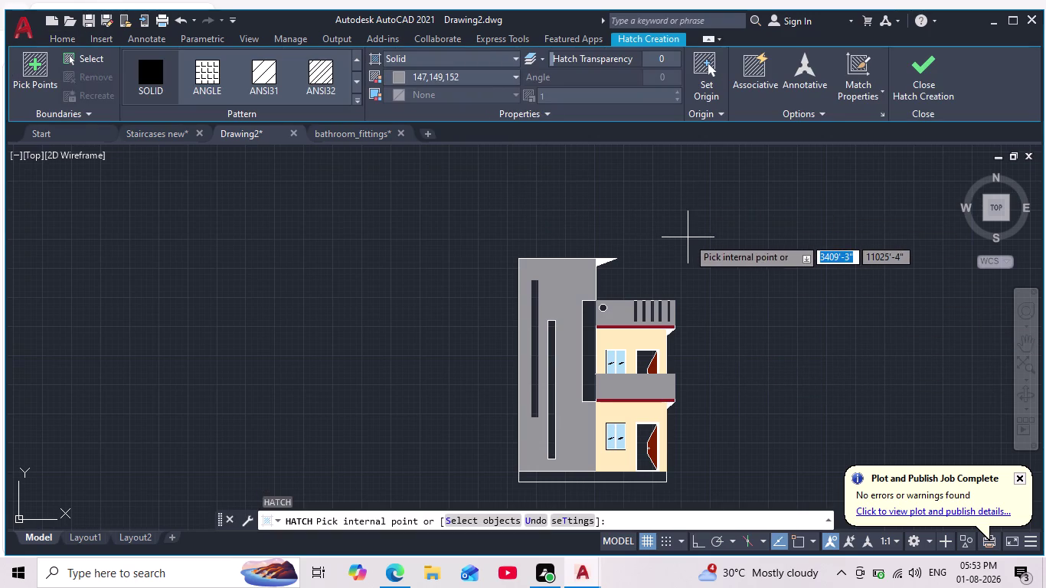
Set the hatch colour to dark red 153,27,30 and fill the five parapet bars.
scroll(up, 3)
scroll(down, 3)
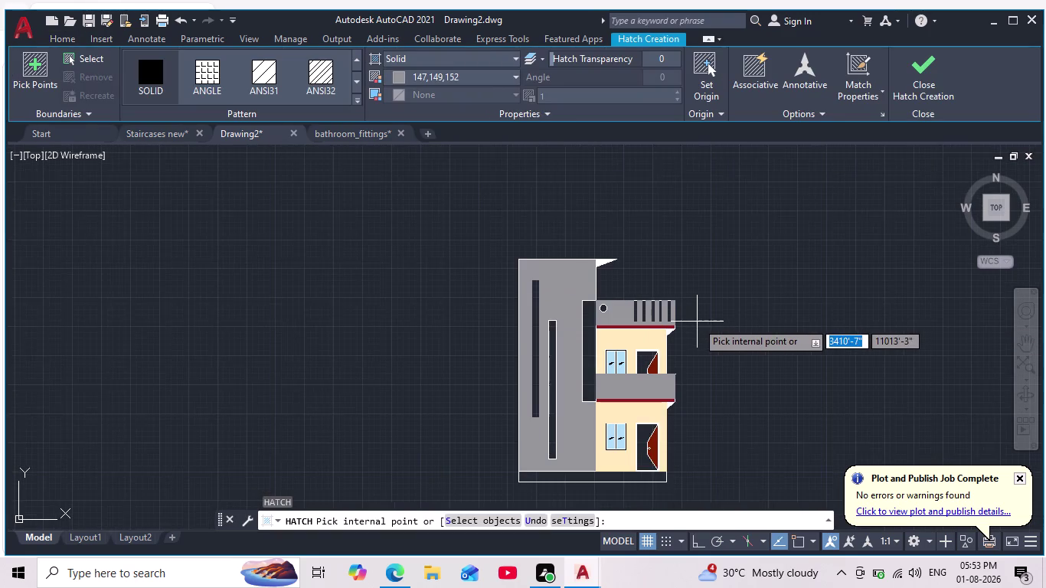
middle_drag(695, 317, 680, 295)
click(402, 79)
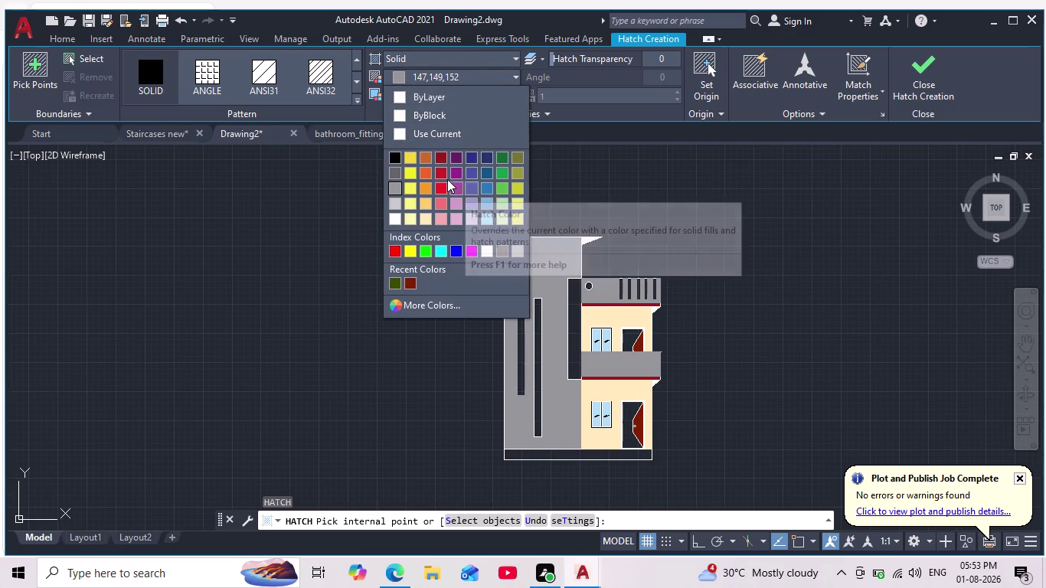
click(437, 158)
scroll(up, 3)
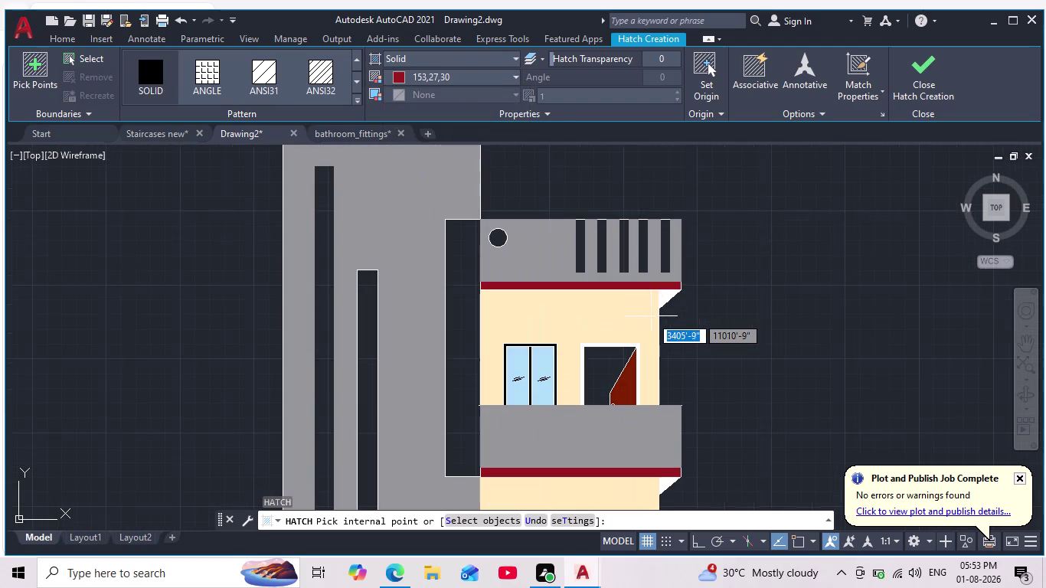
click(580, 243)
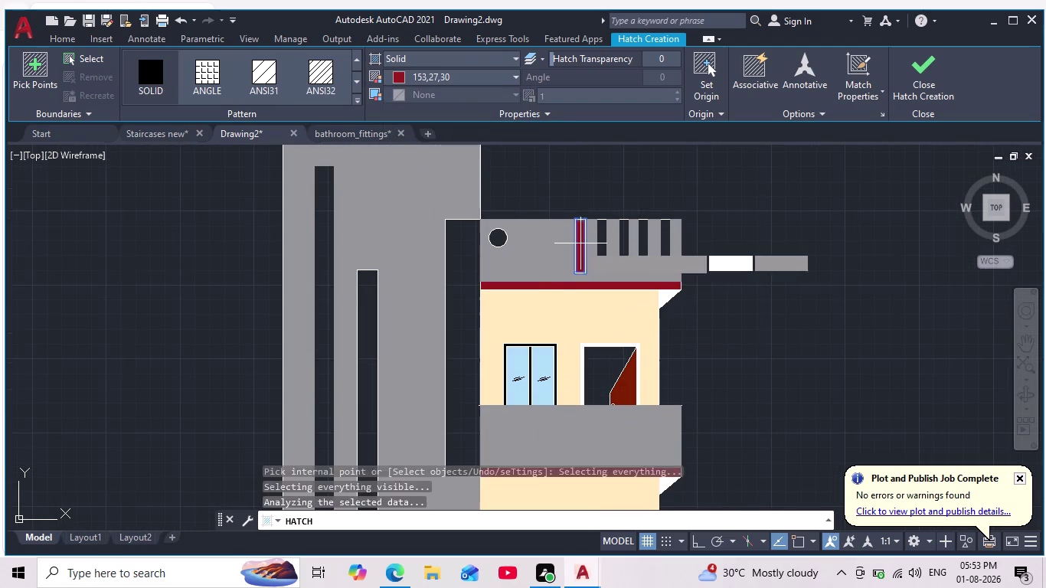
scroll(down, 3)
scroll(up, 3)
scroll(up, 3)
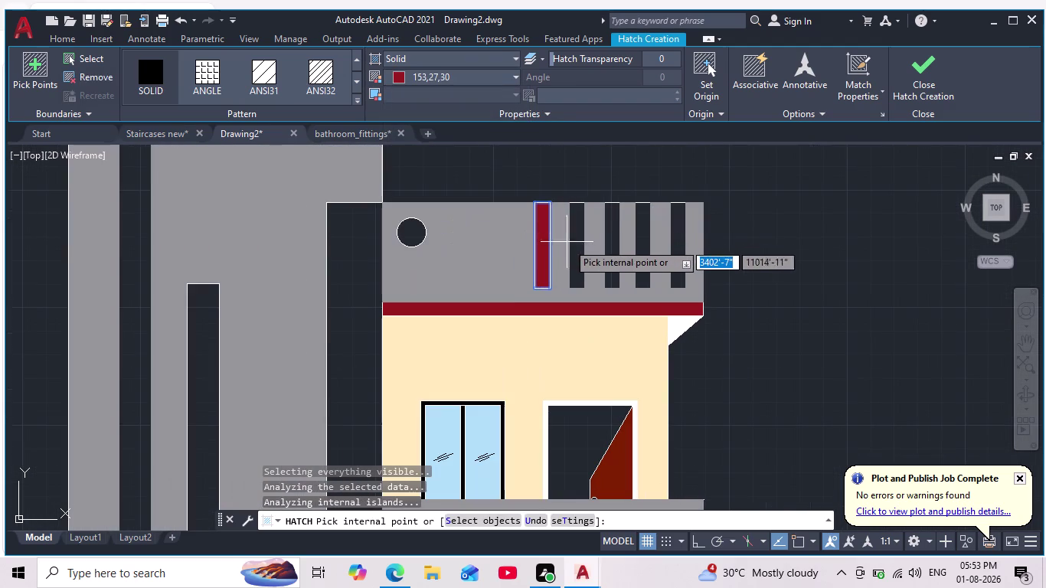
click(578, 250)
click(610, 227)
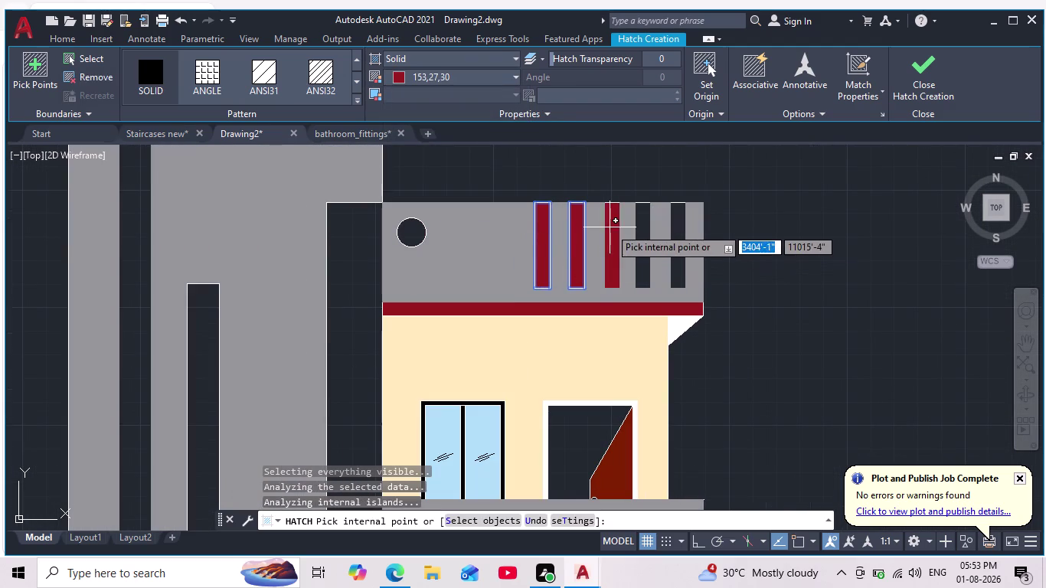
click(645, 247)
click(680, 236)
Fill the parapet circle dark red and end the hatch command.
scroll(down, 3)
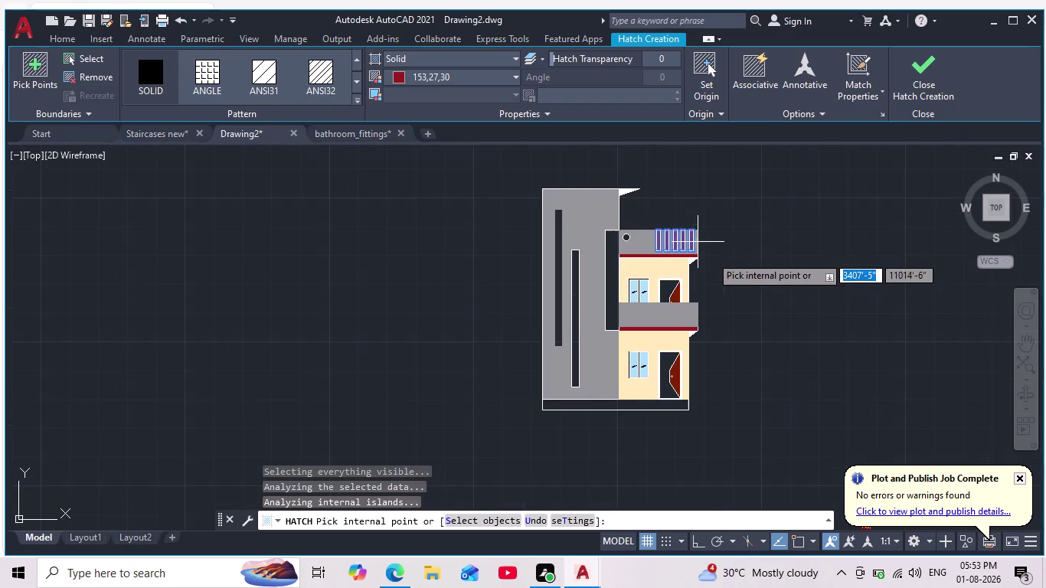
scroll(up, 3)
click(622, 237)
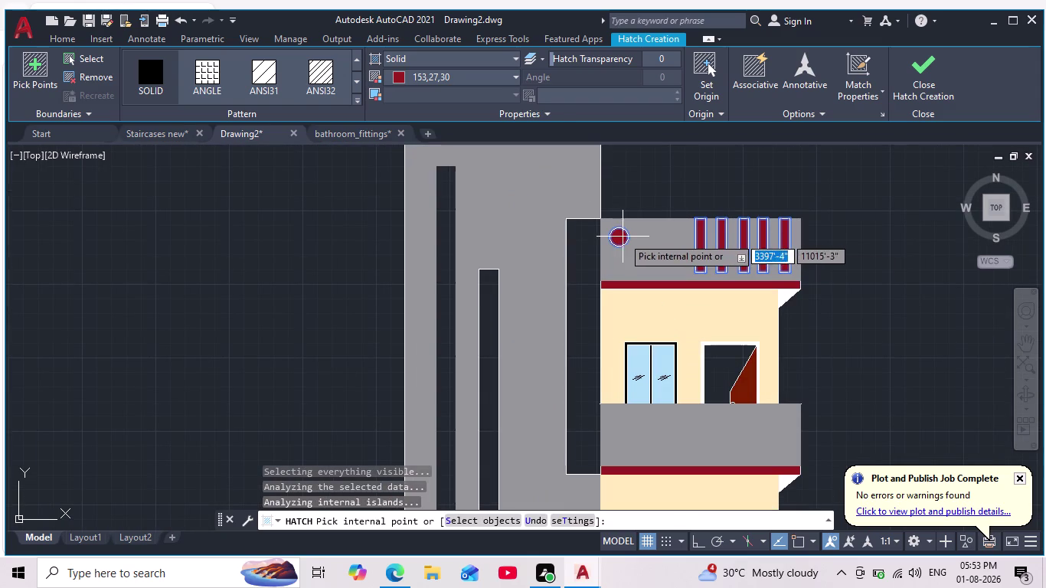
key(Escape)
scroll(down, 3)
scroll(down, 3)
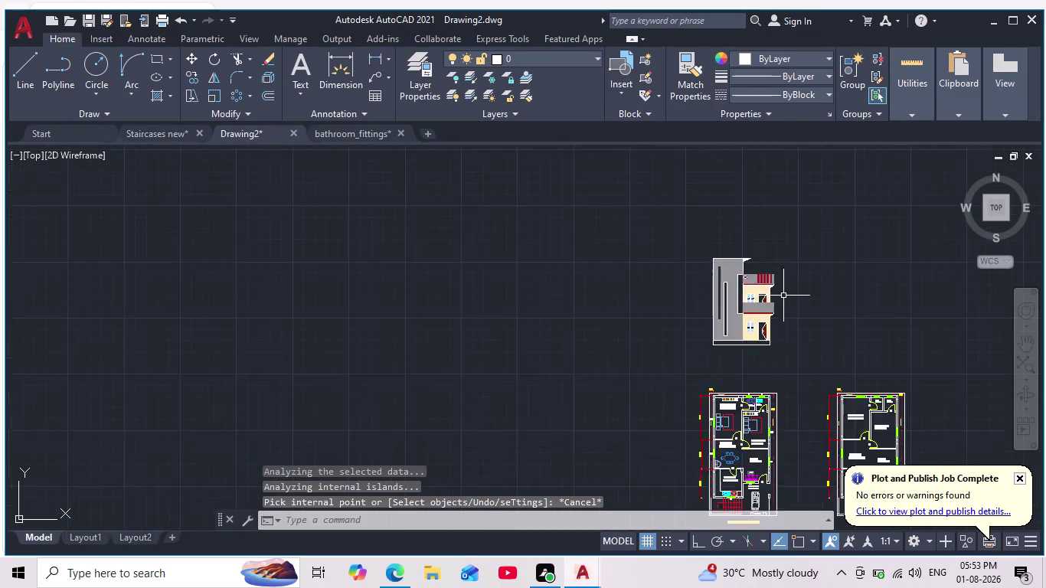
scroll(down, 3)
scroll(up, 3)
scroll(up, 3)
middle_drag(785, 302, 783, 310)
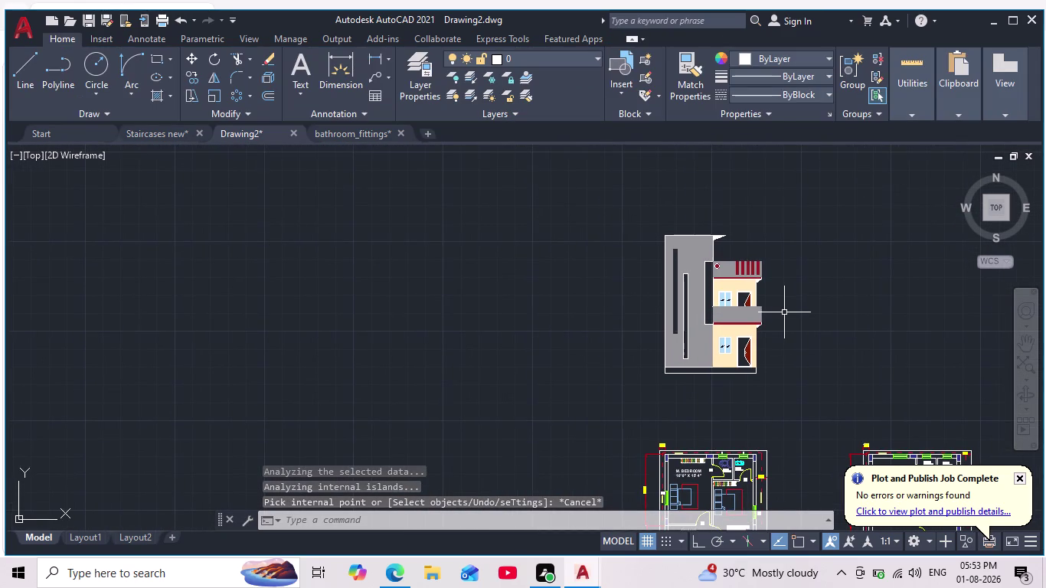
scroll(up, 3)
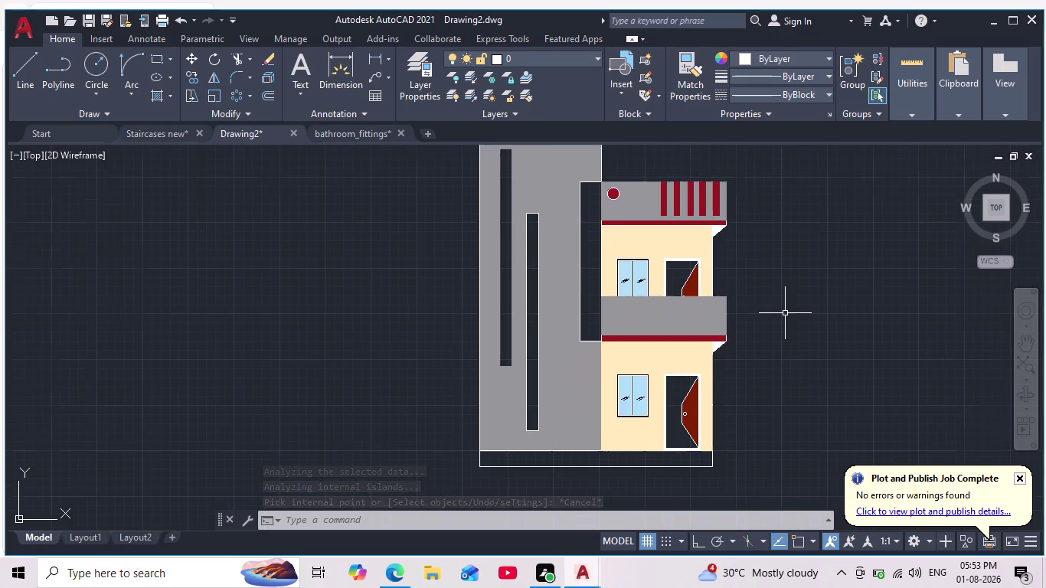
scroll(down, 3)
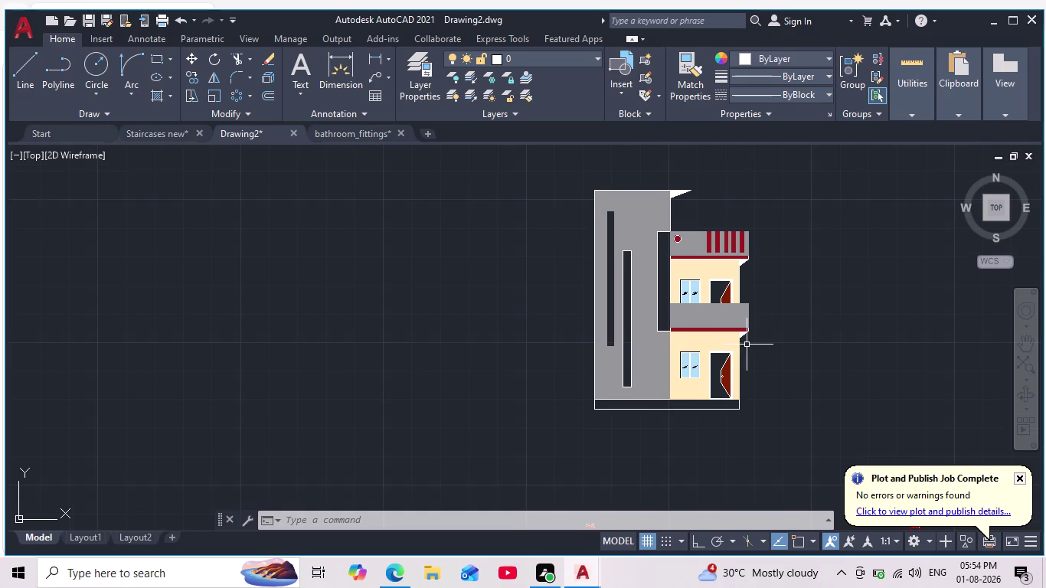
scroll(down, 3)
scroll(up, 3)
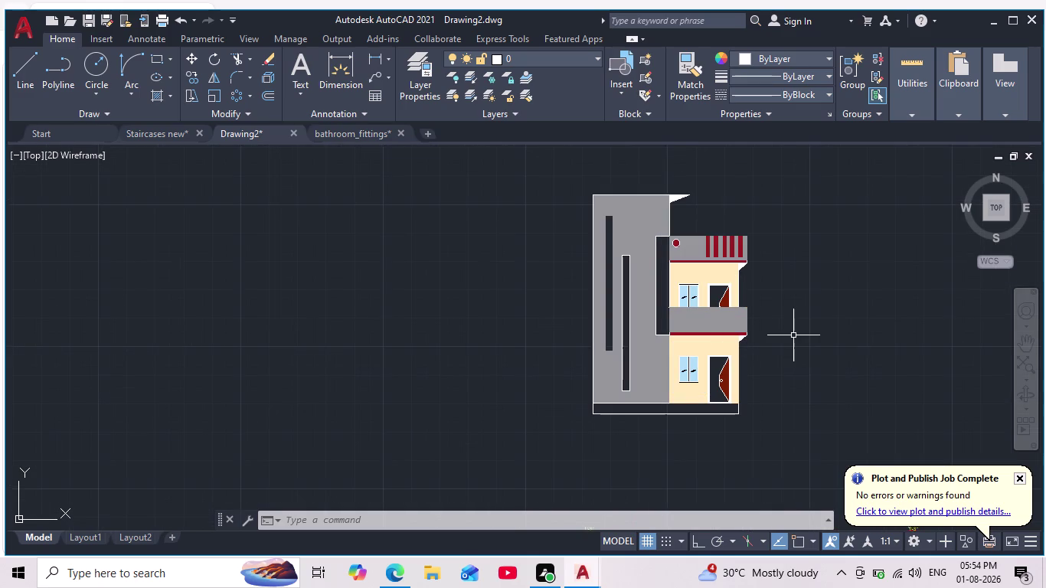